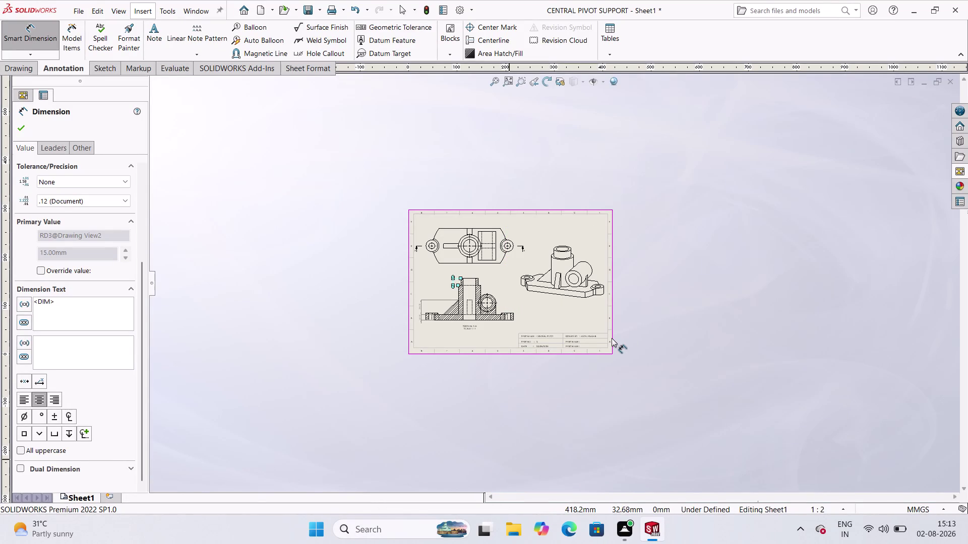
Accept the 15.00 mm dimension on section view A-A.
scroll(down, 3)
scroll(down, 3)
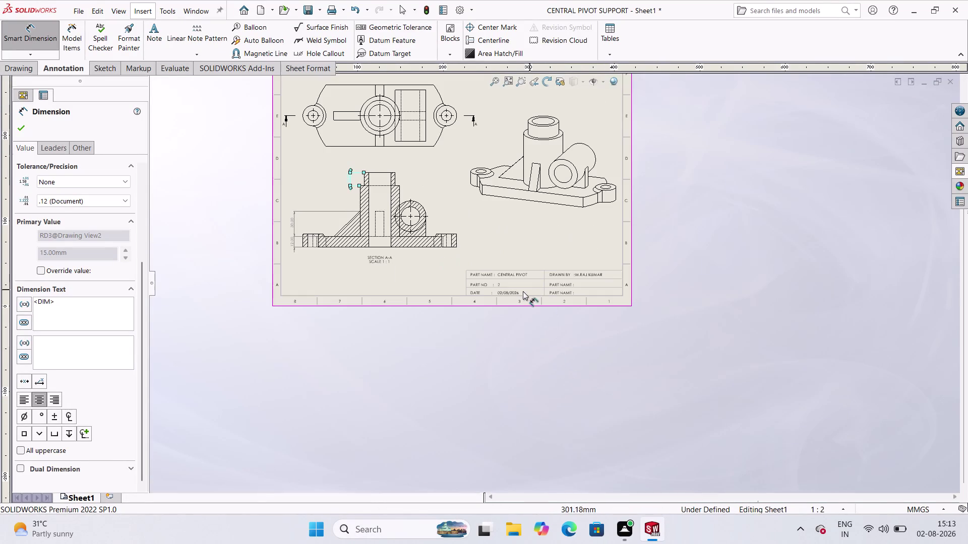
scroll(up, 3)
scroll(down, 3)
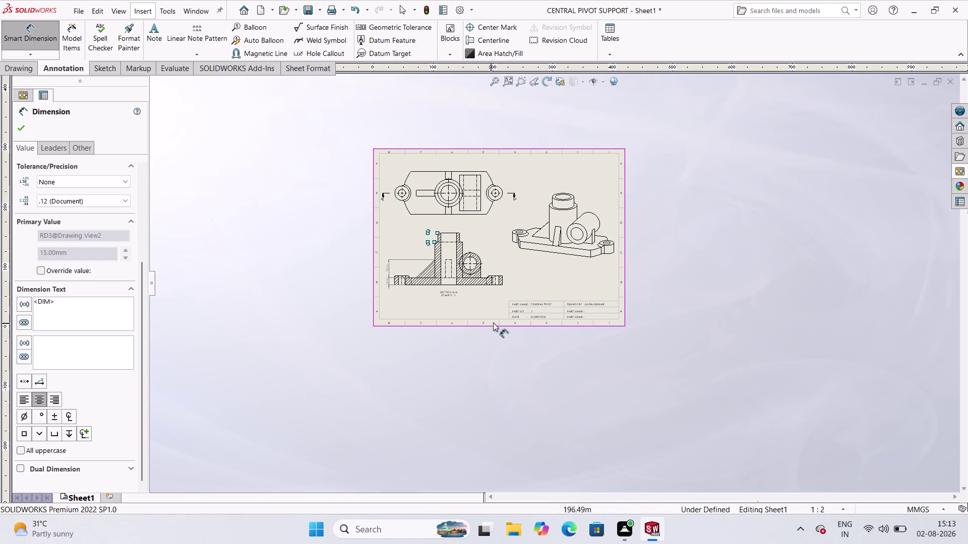
scroll(down, 3)
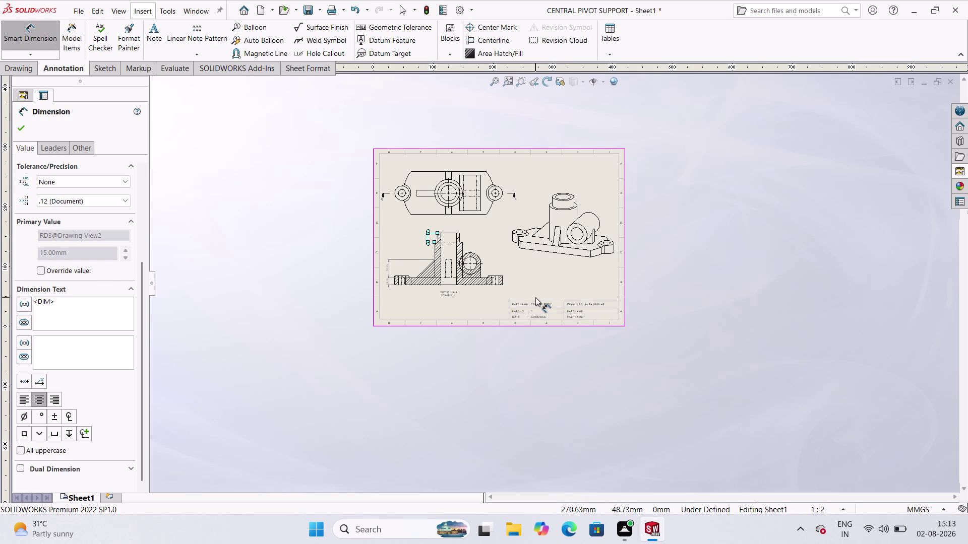
scroll(down, 3)
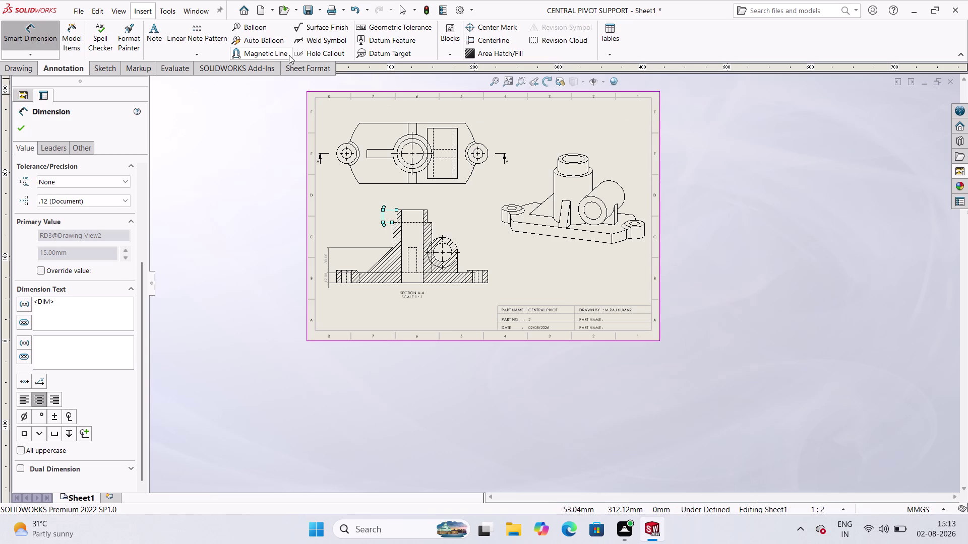
click(26, 130)
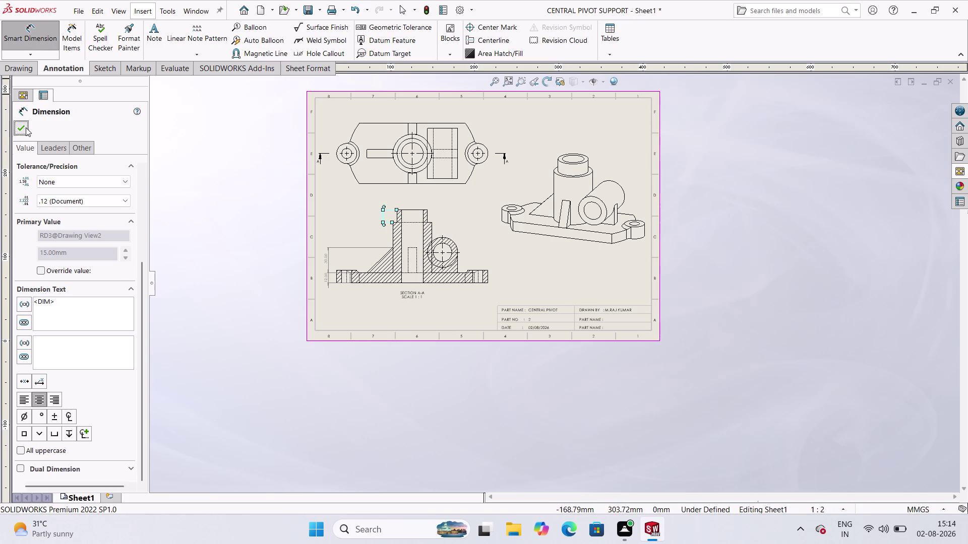
click(315, 69)
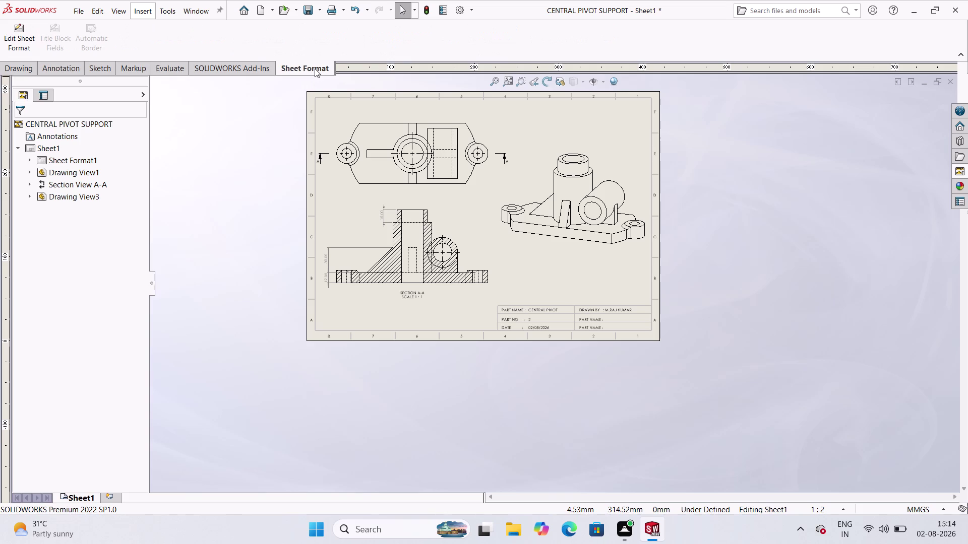
click(23, 39)
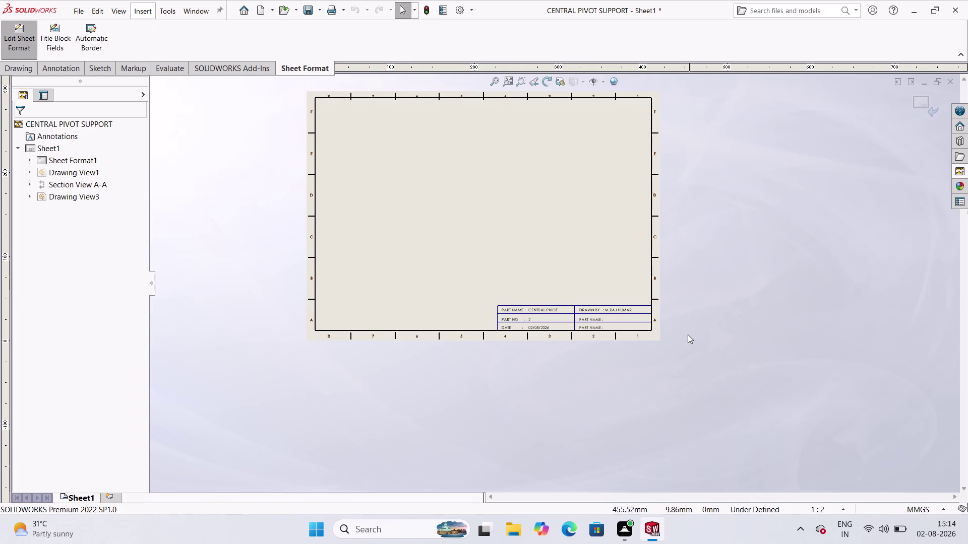
scroll(up, 3)
scroll(down, 3)
scroll(down, 3)
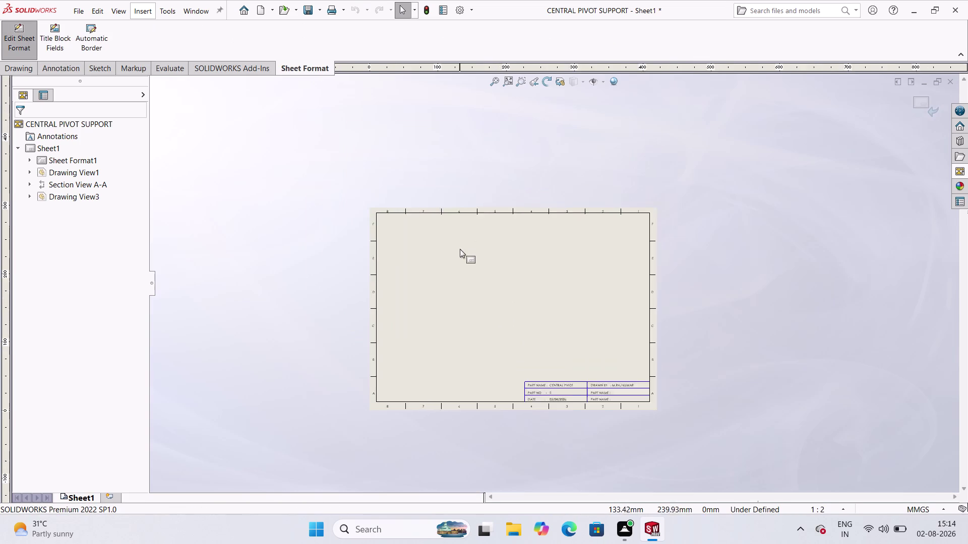
scroll(down, 3)
scroll(down, 3)
scroll(down, 3)
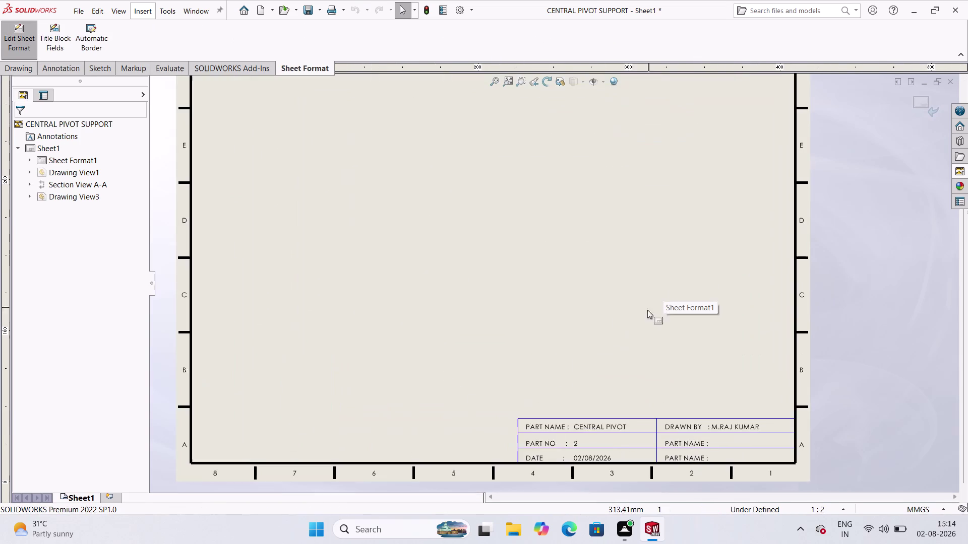
scroll(up, 3)
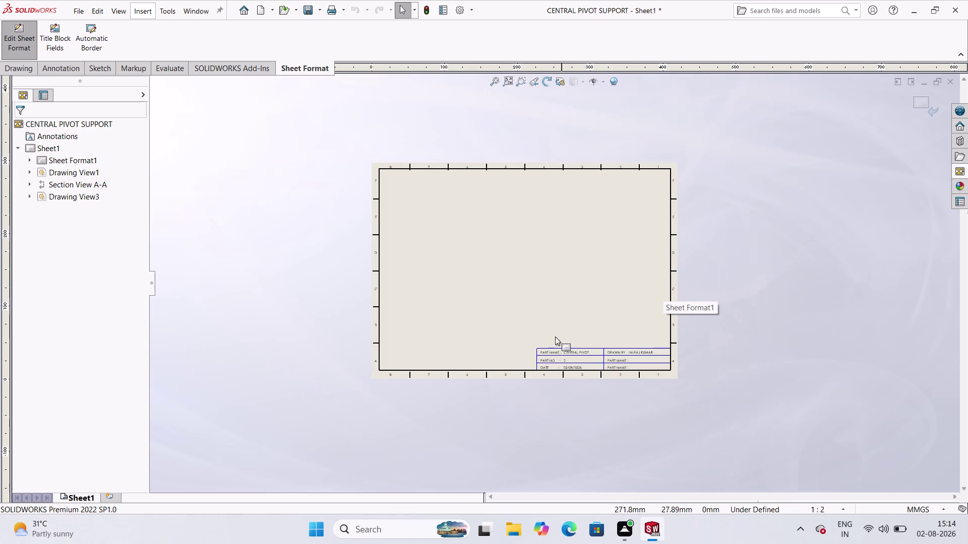
click(13, 43)
click(337, 268)
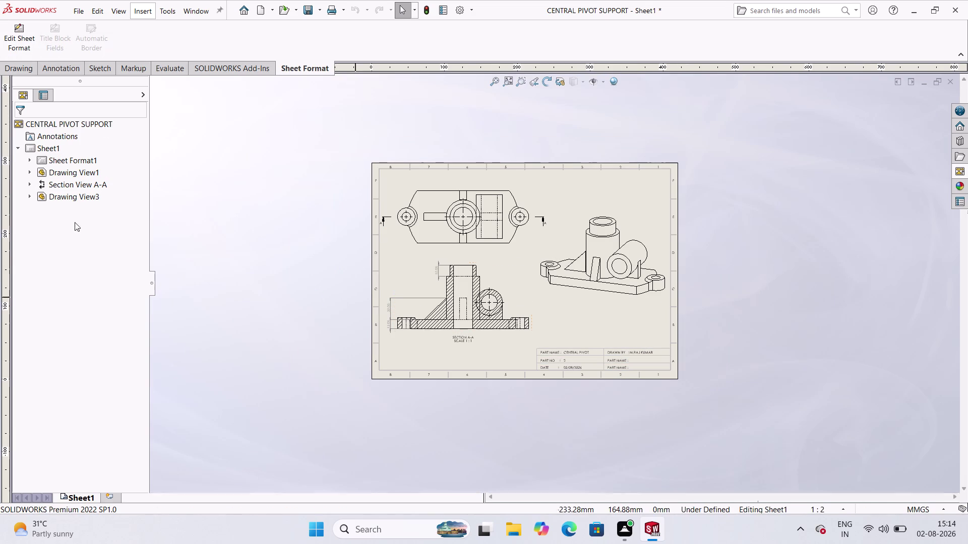
click(63, 77)
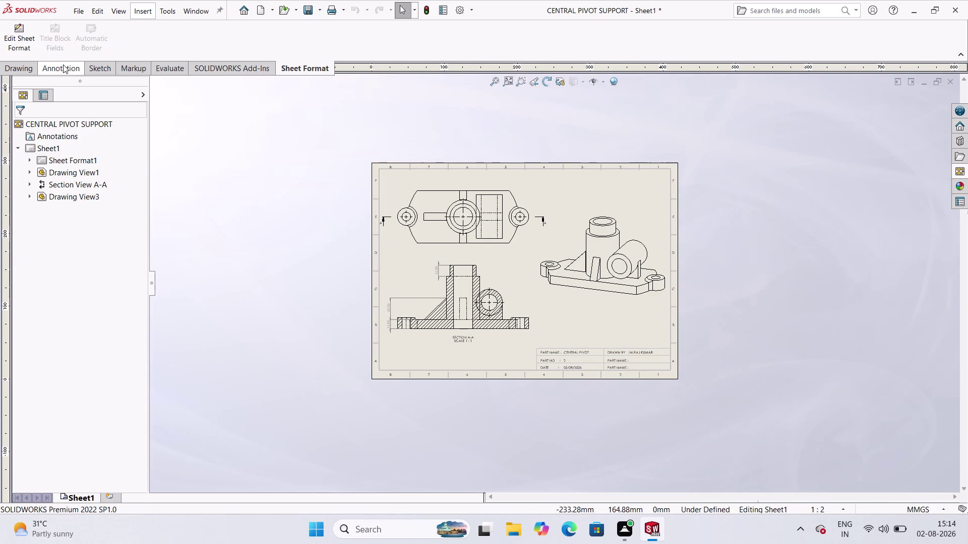
click(63, 63)
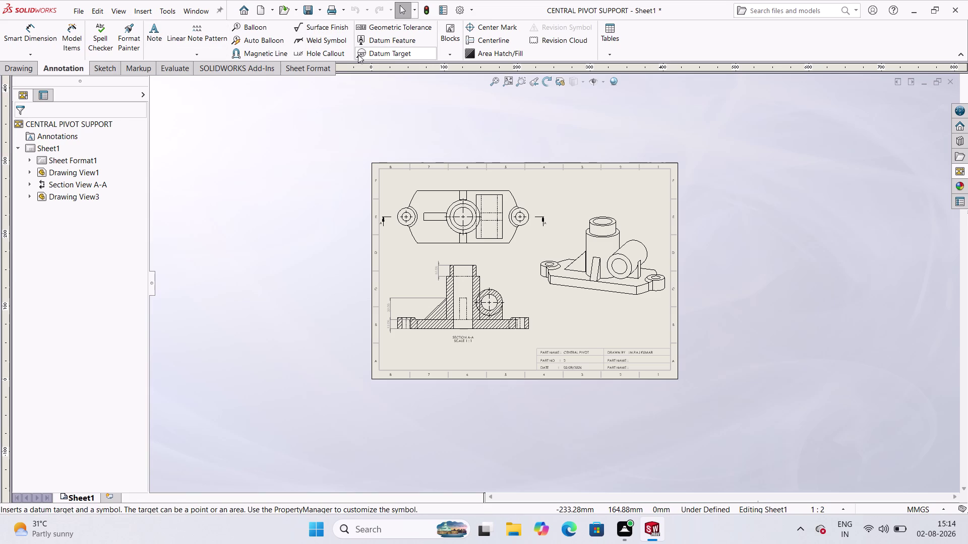
Start a Bill of Materials table from the Annotation tools, then cancel it.
click(447, 56)
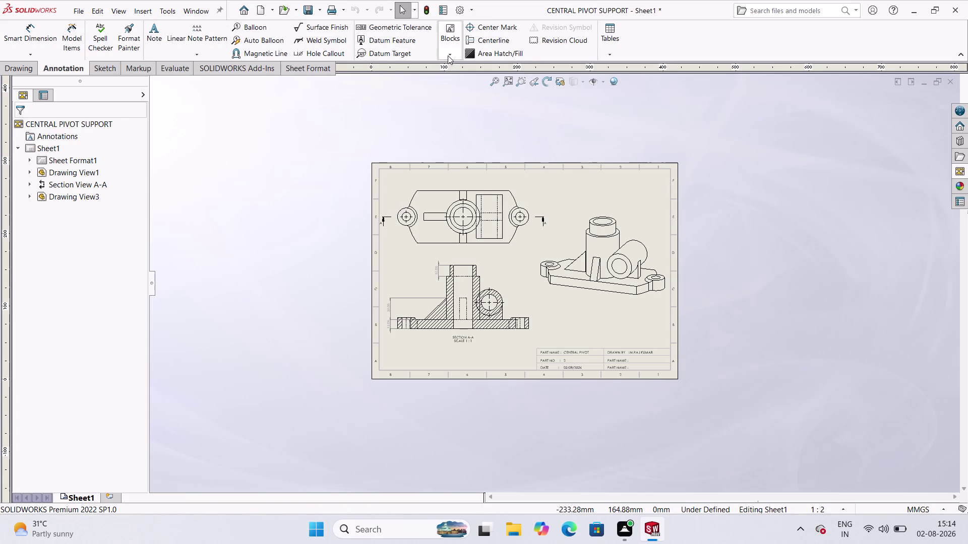
click(482, 113)
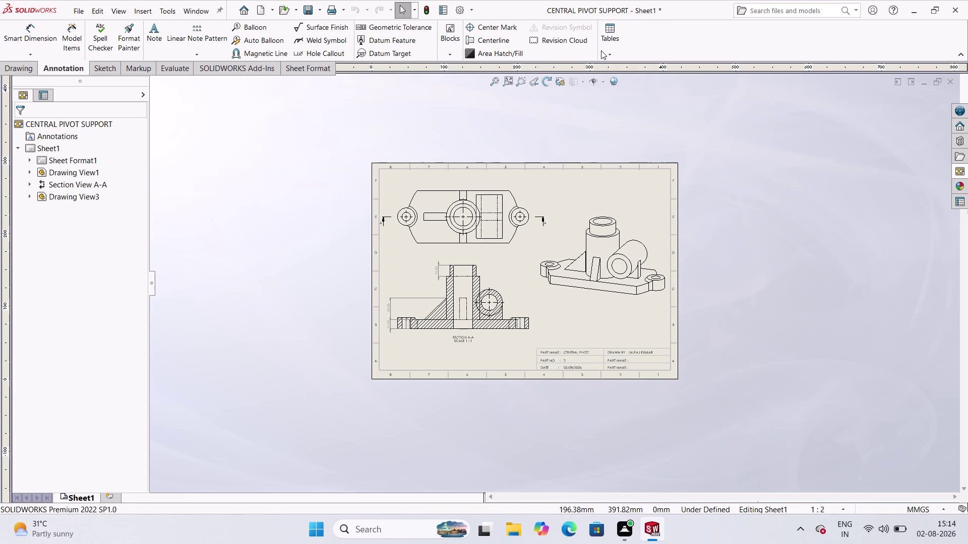
click(601, 50)
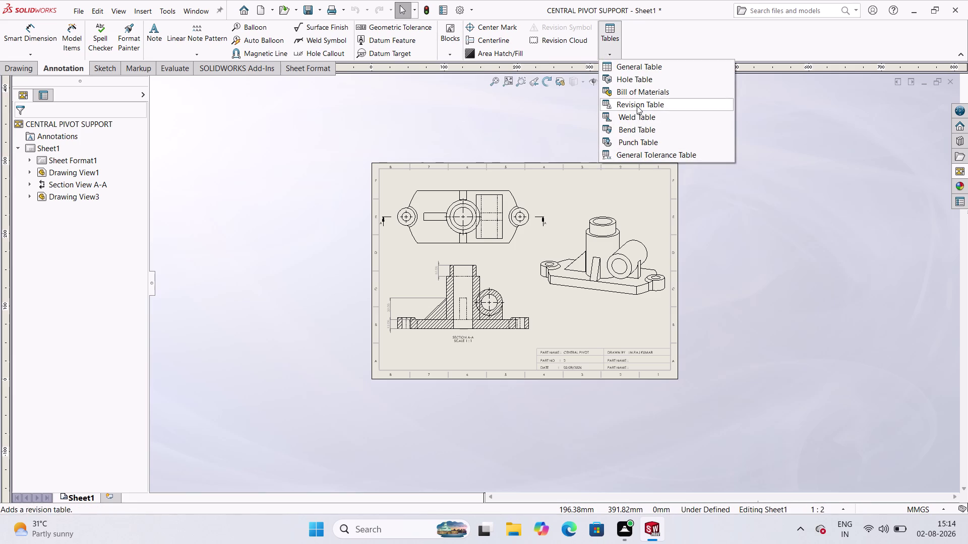
click(625, 90)
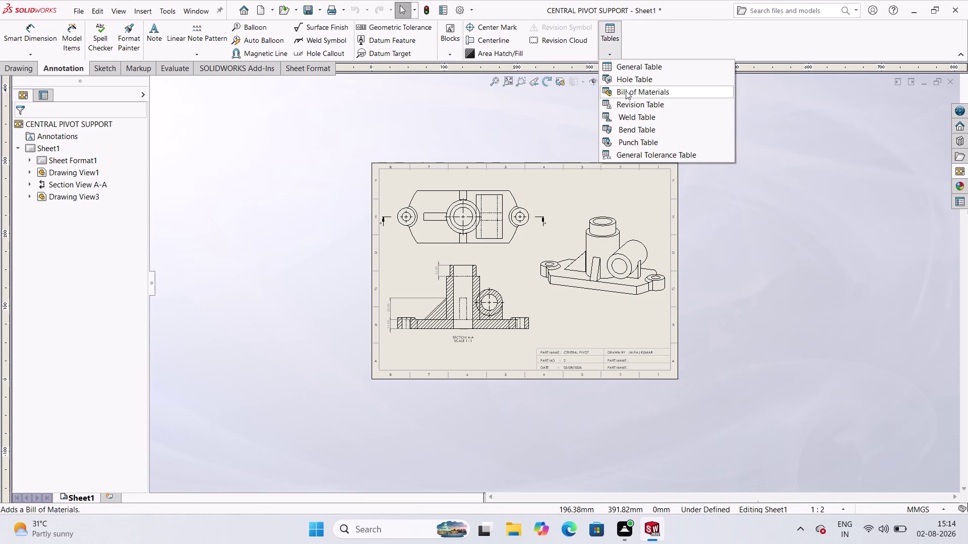
click(583, 185)
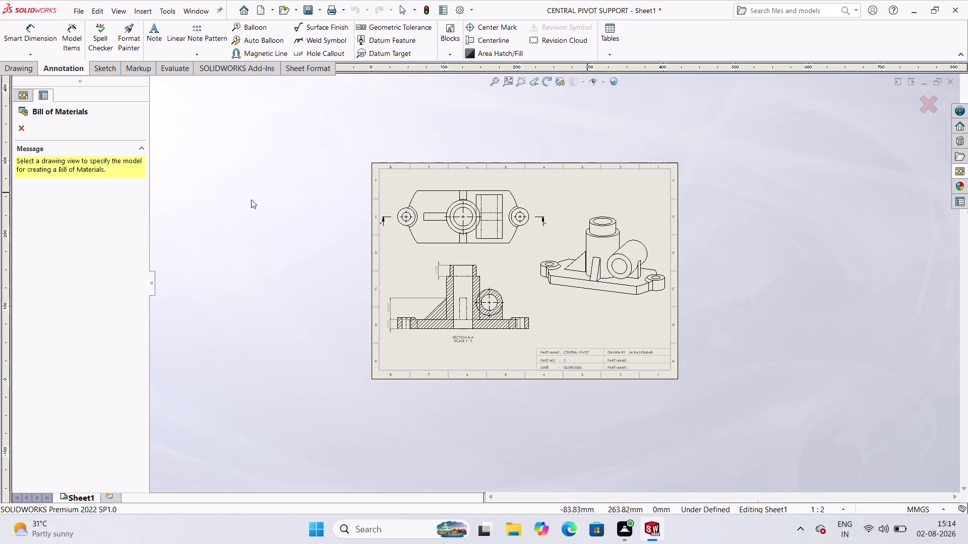
click(27, 126)
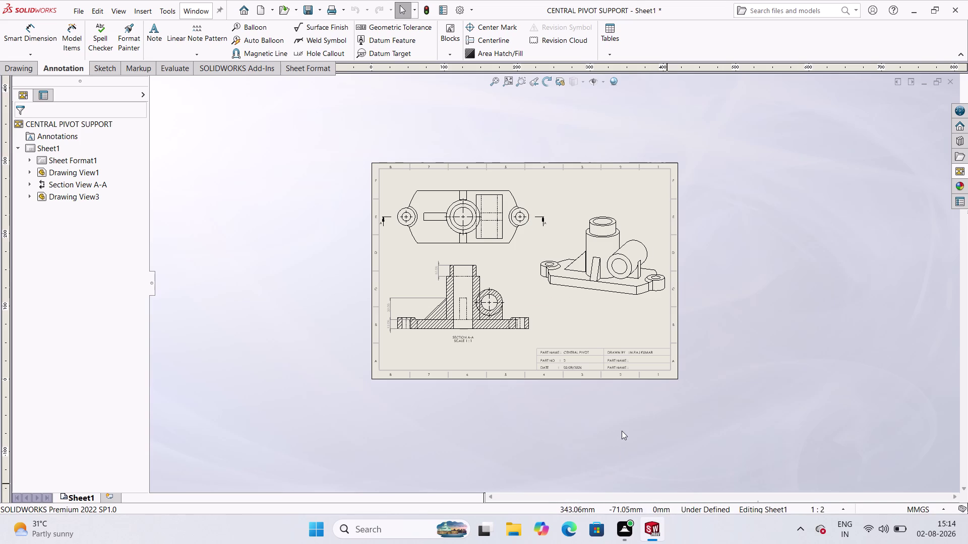
Zoom in on section A-A and restart Smart Dimension.
scroll(down, 3)
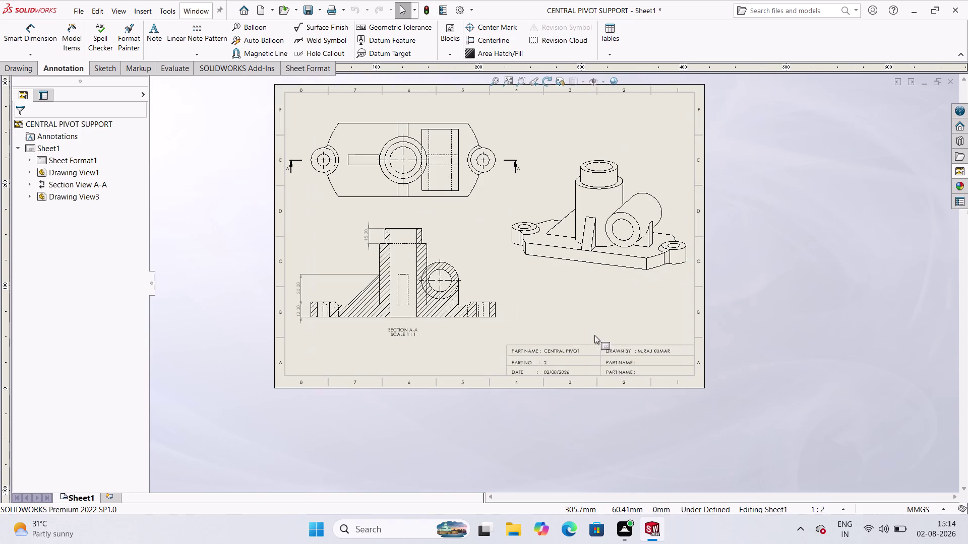
scroll(up, 3)
scroll(down, 3)
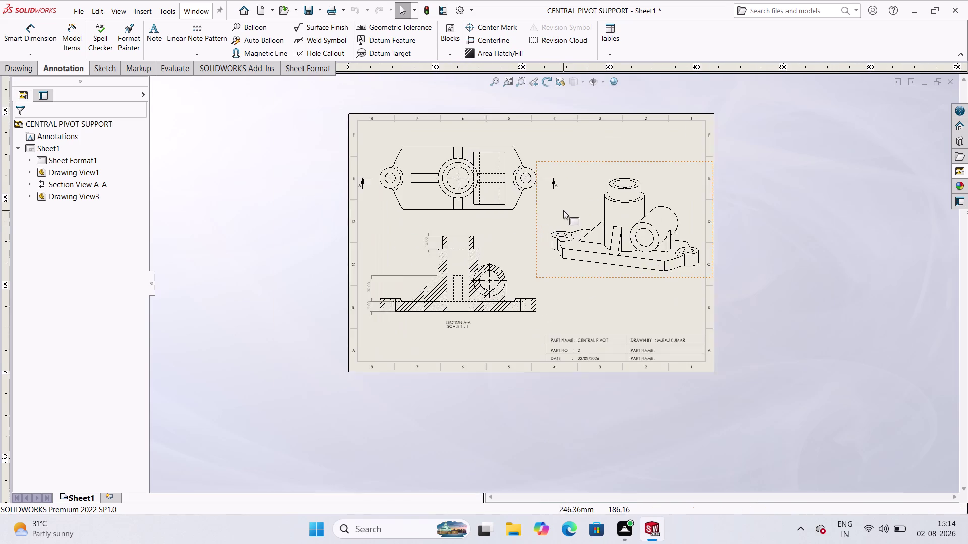
scroll(up, 3)
scroll(down, 3)
scroll(down, 3)
scroll(up, 3)
scroll(down, 3)
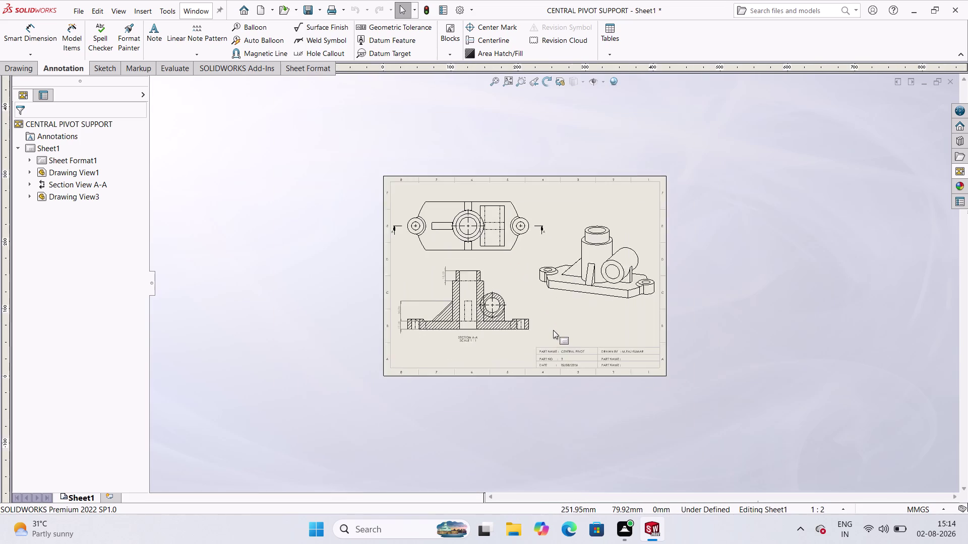
scroll(down, 3)
scroll(up, 3)
scroll(down, 3)
scroll(down, 3)
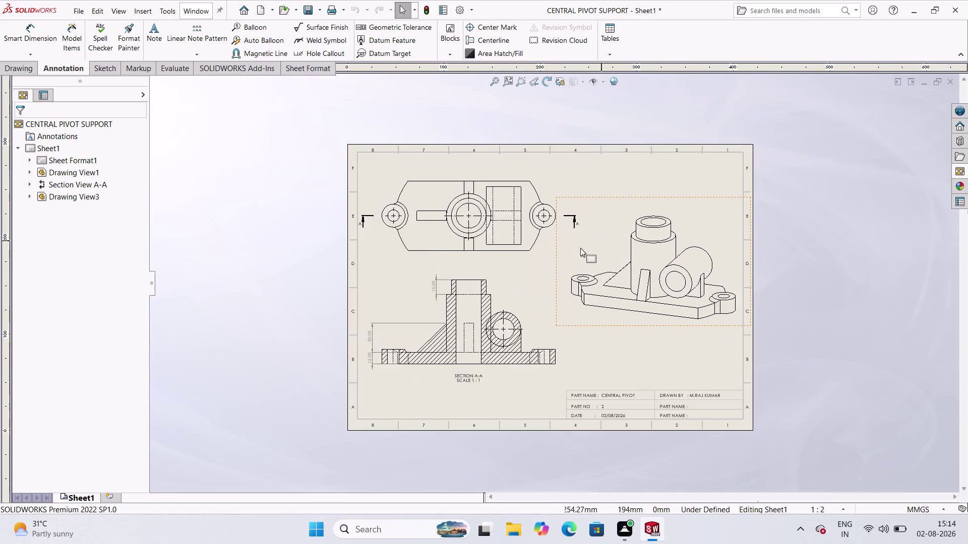
click(44, 40)
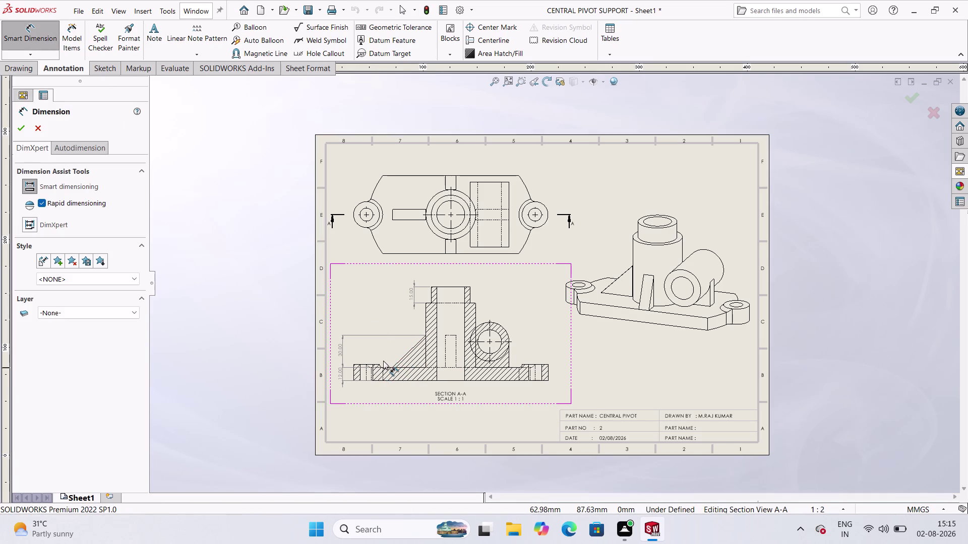
Dimension the small fillet at the section A-A base as R3.00.
scroll(down, 3)
scroll(down, 3)
scroll(down, 3)
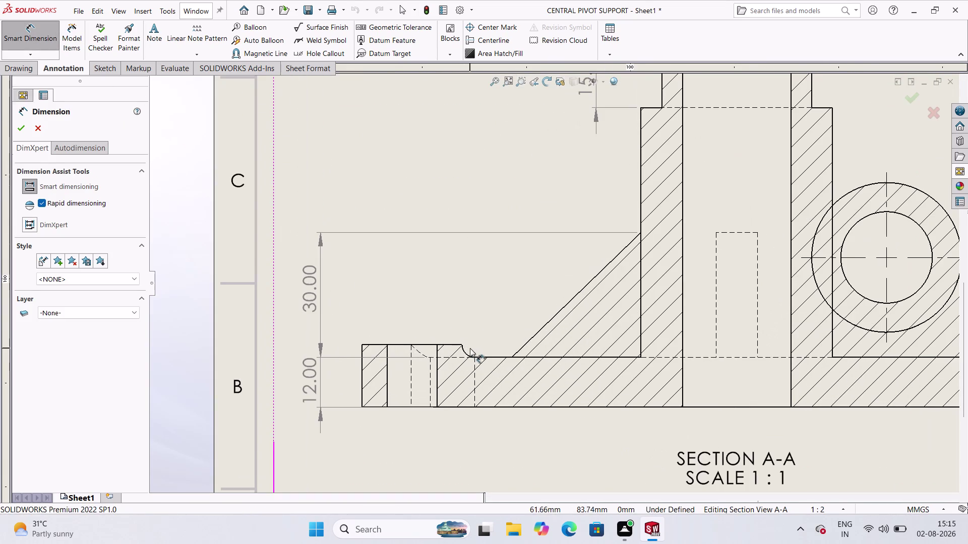
click(464, 351)
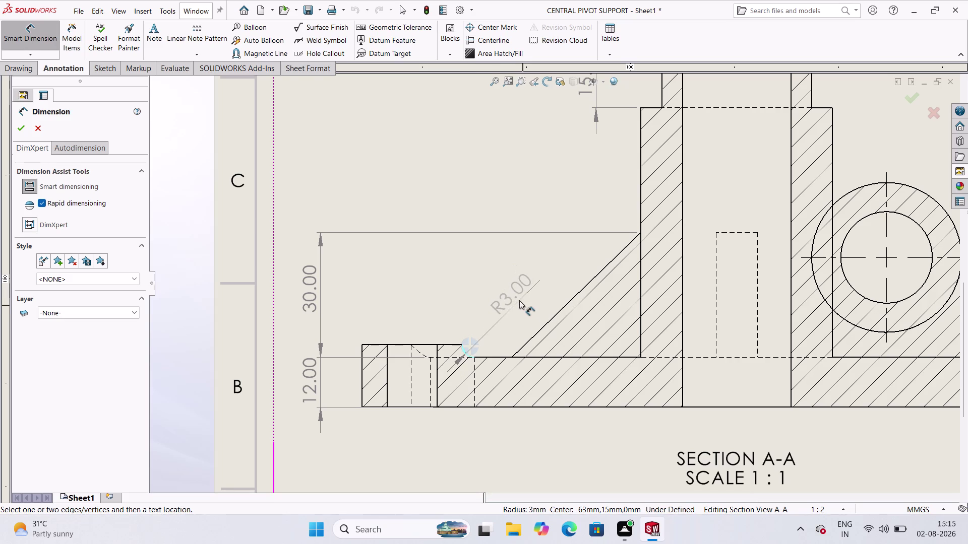
click(519, 301)
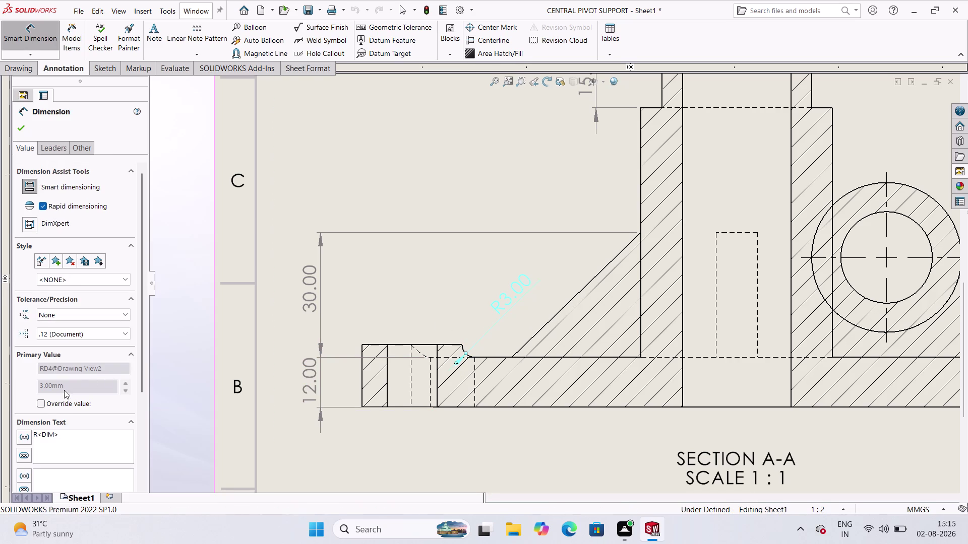
scroll(down, 3)
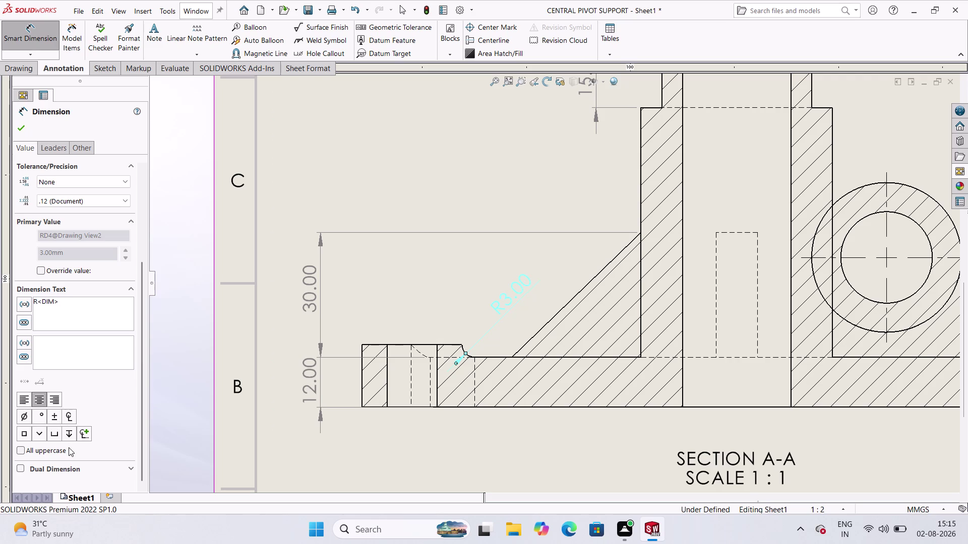
click(68, 434)
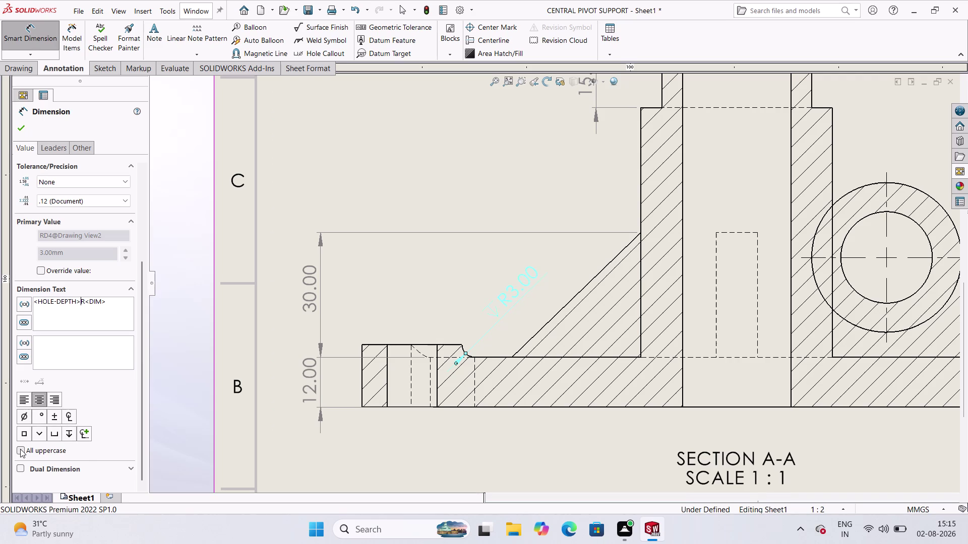
Expand and collapse the R3.00 dimension's dual dimension options.
scroll(down, 3)
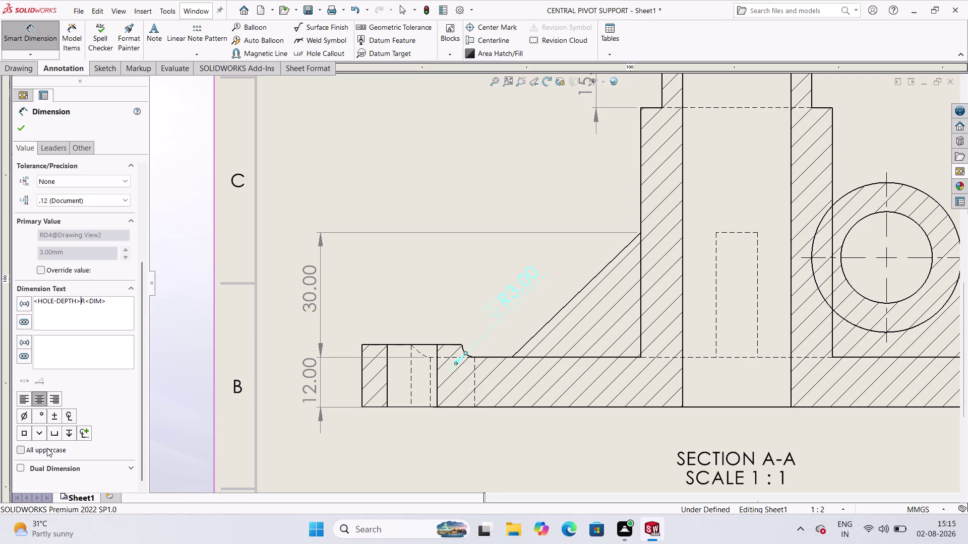
scroll(down, 3)
scroll(down, 3)
click(129, 464)
scroll(down, 3)
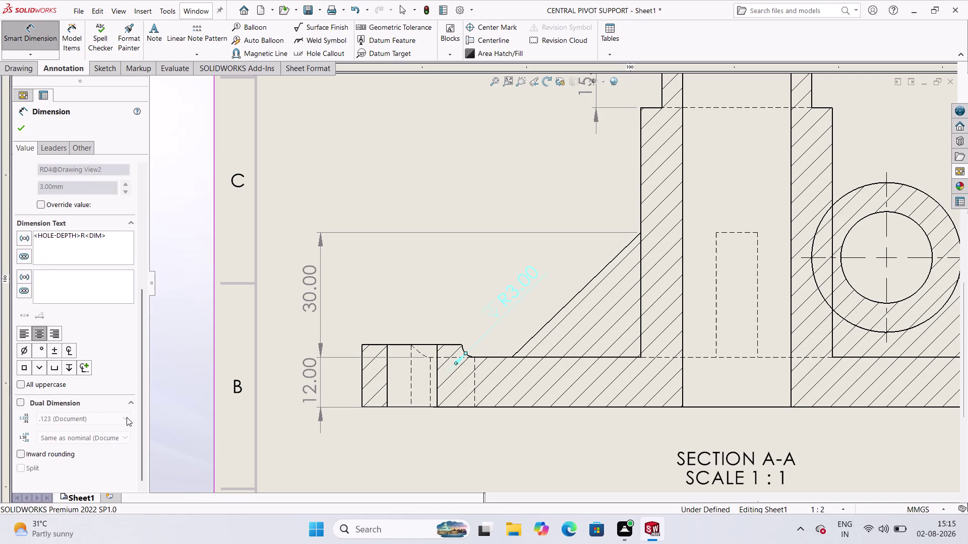
click(127, 407)
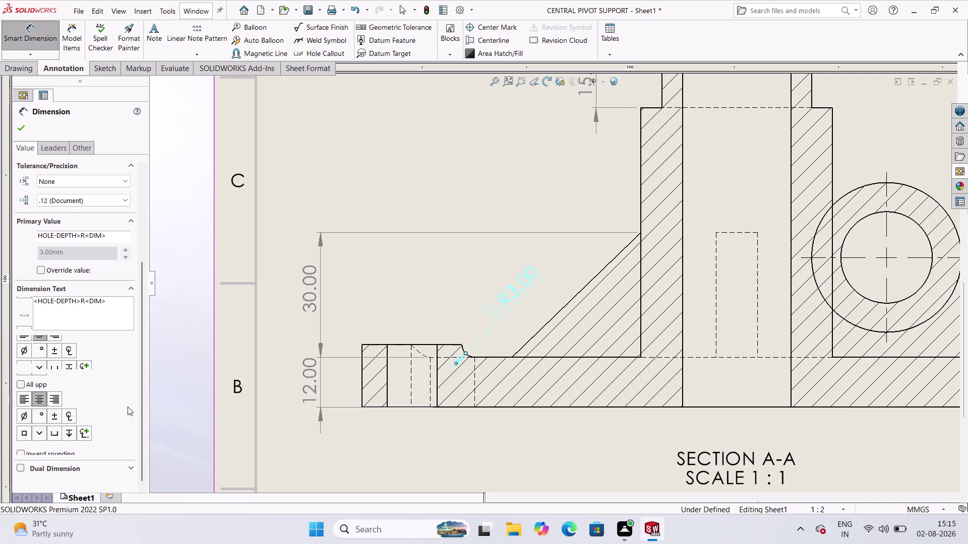
click(28, 382)
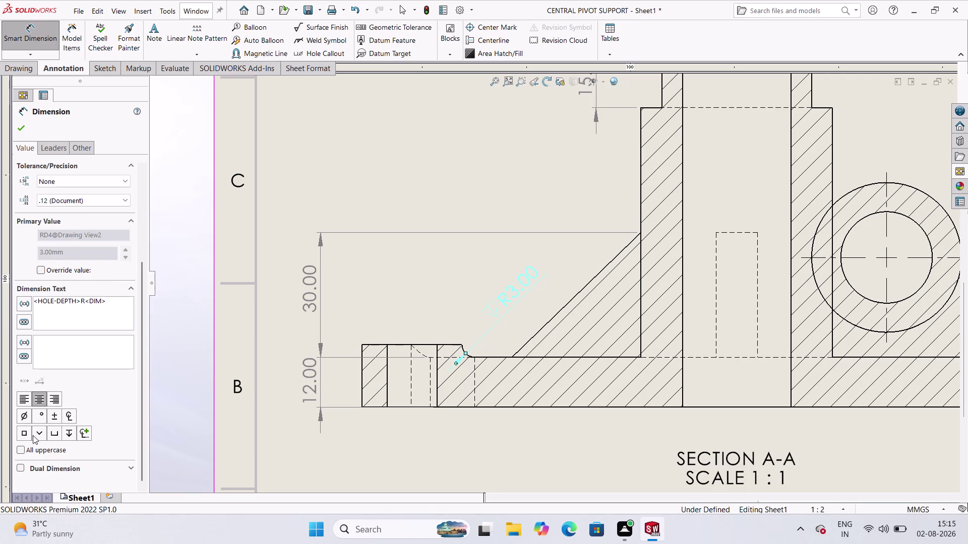
Try hole-depth, spotface and countersink symbols on R3.00, then undo them.
click(77, 433)
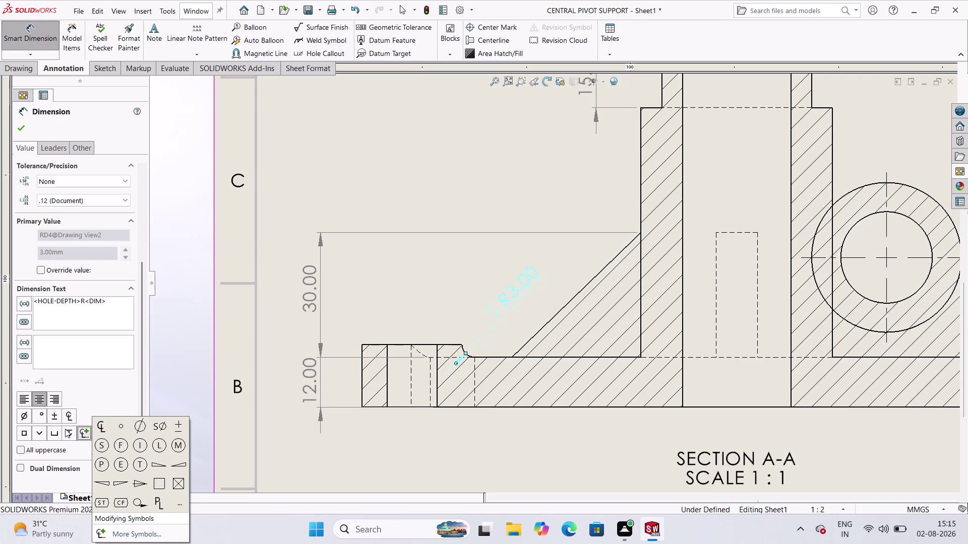
click(65, 429)
click(65, 429)
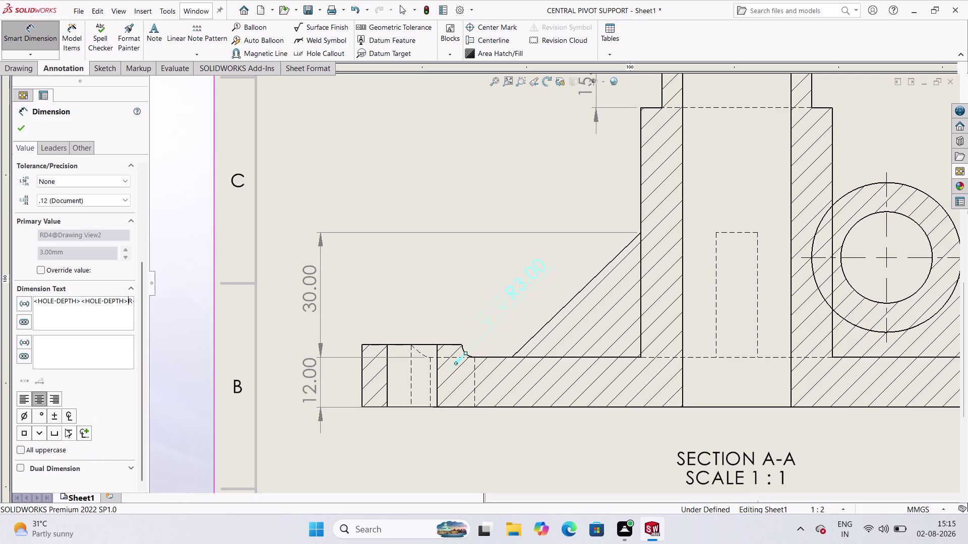
click(65, 429)
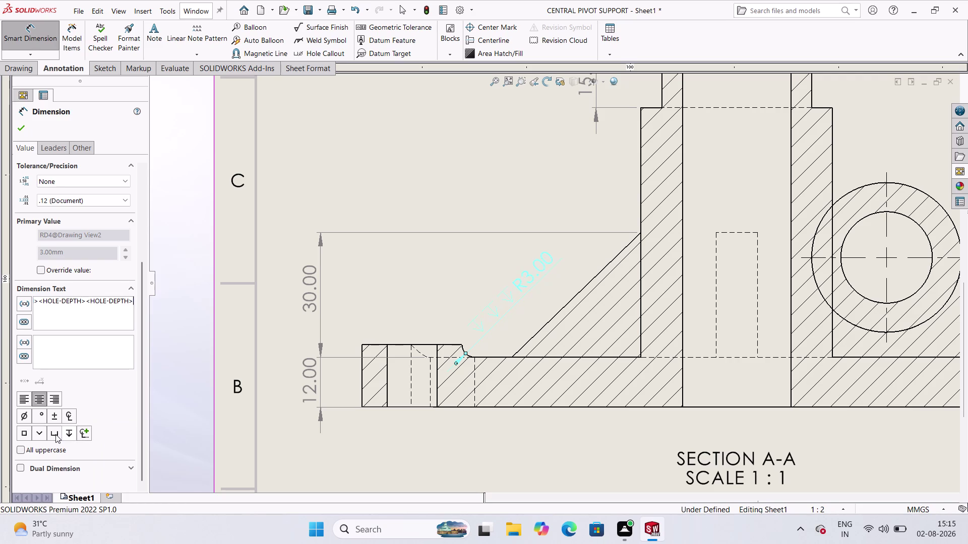
click(52, 433)
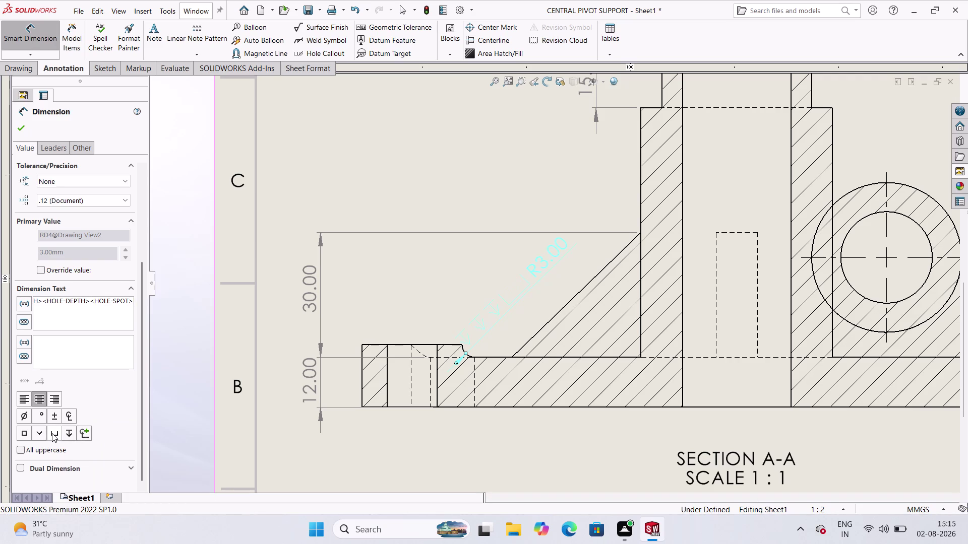
click(42, 434)
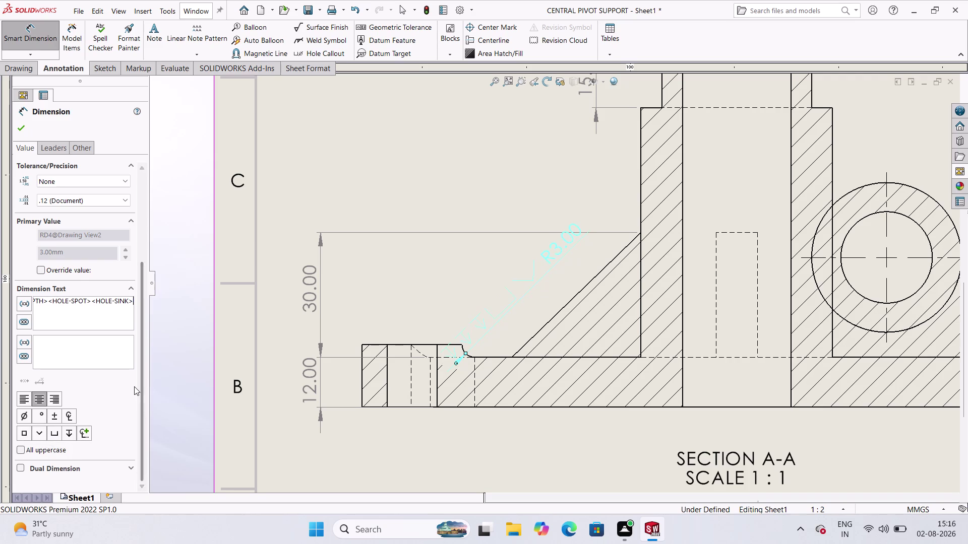
key(ctrl+z)
key(Escape)
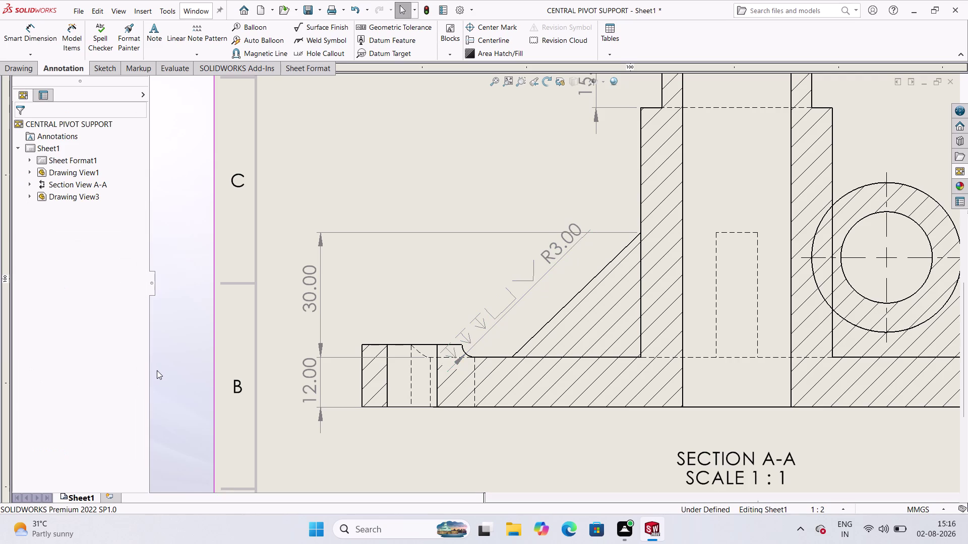
key(ctrl+z)
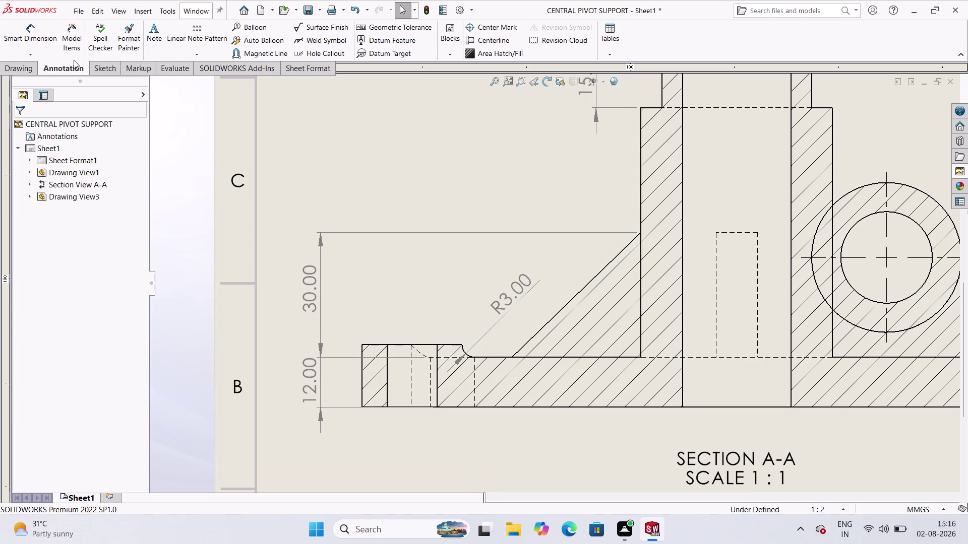
Dimension the boss hole as Ø22.00 and its outer circle as Ø36.00.
click(42, 43)
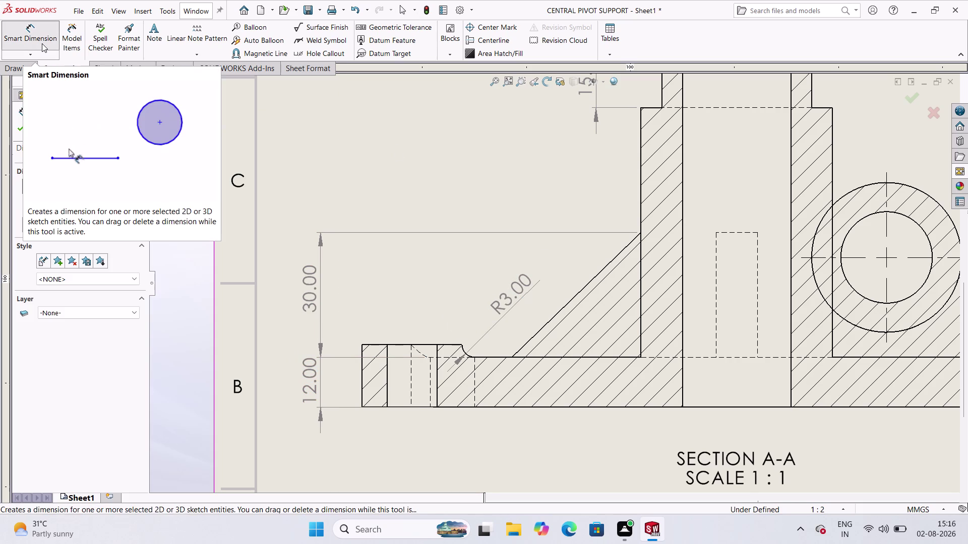
scroll(up, 3)
scroll(down, 3)
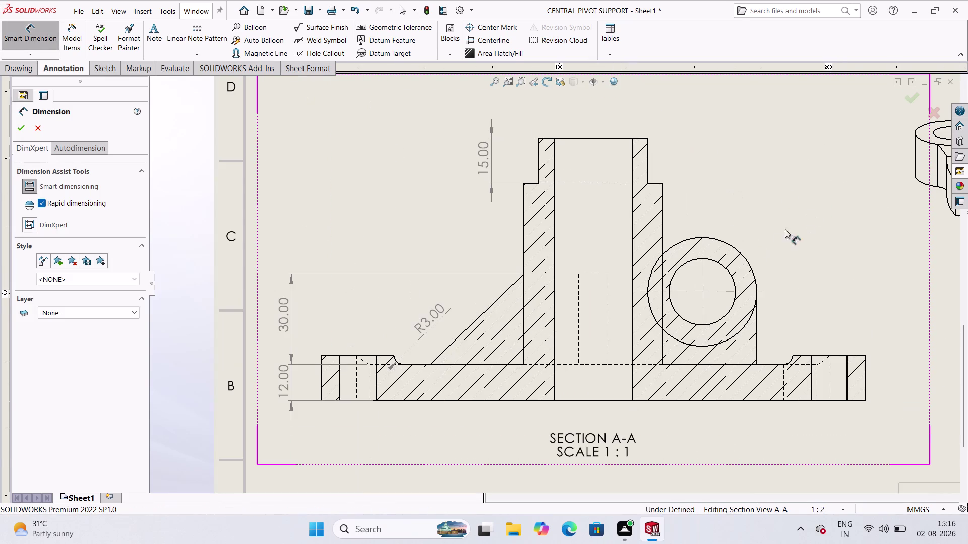
scroll(up, 3)
scroll(down, 3)
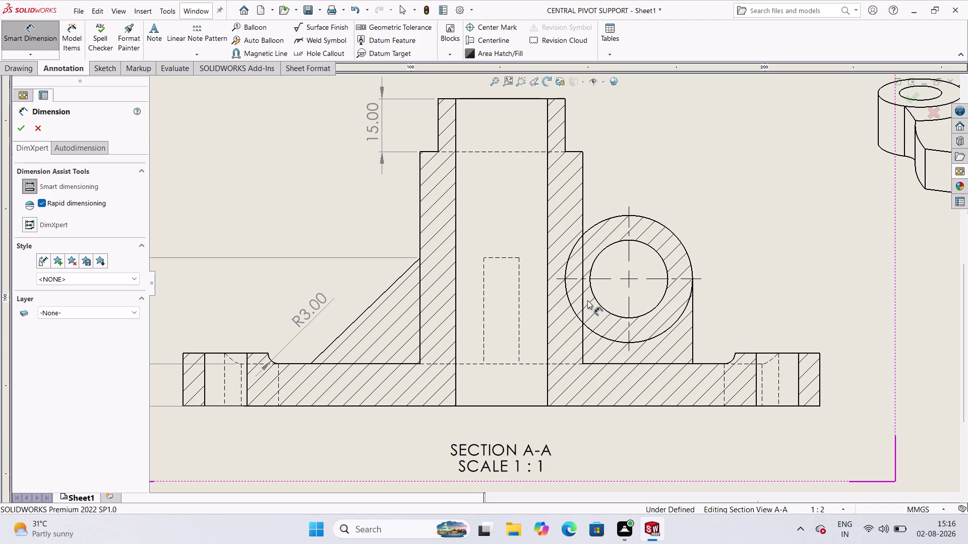
click(642, 242)
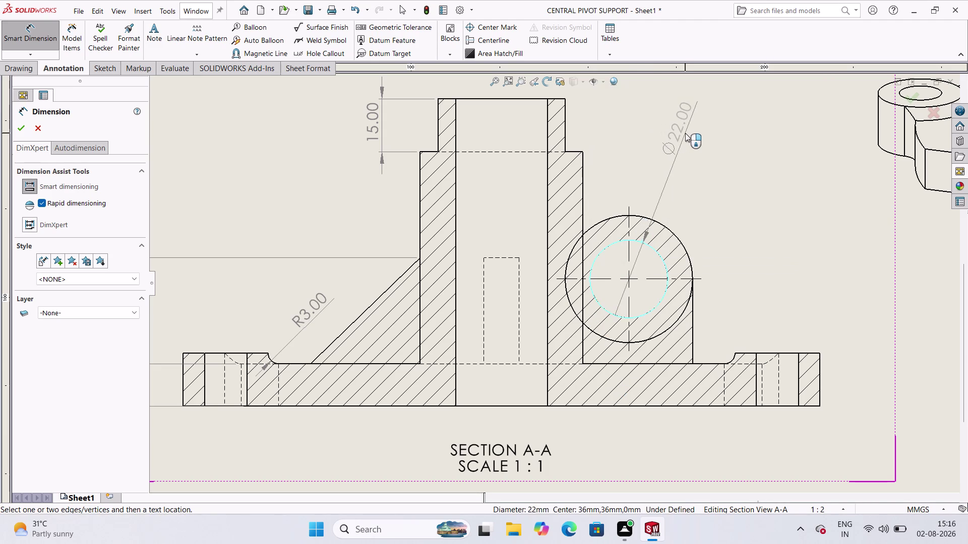
click(685, 133)
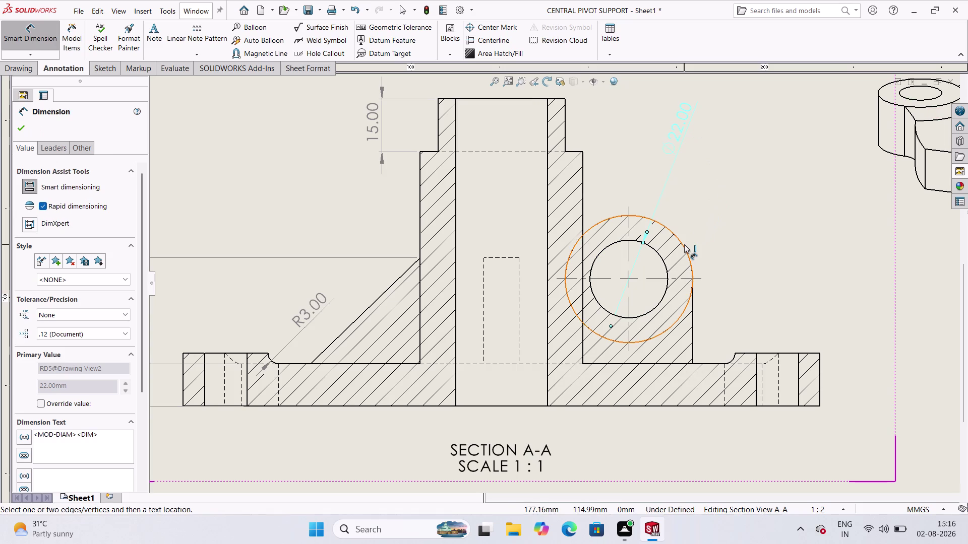
click(684, 245)
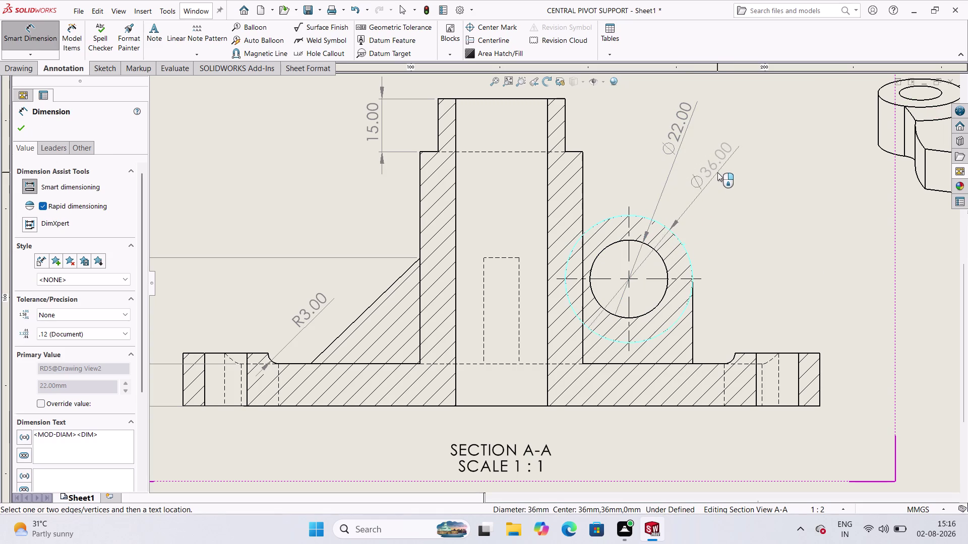
click(726, 162)
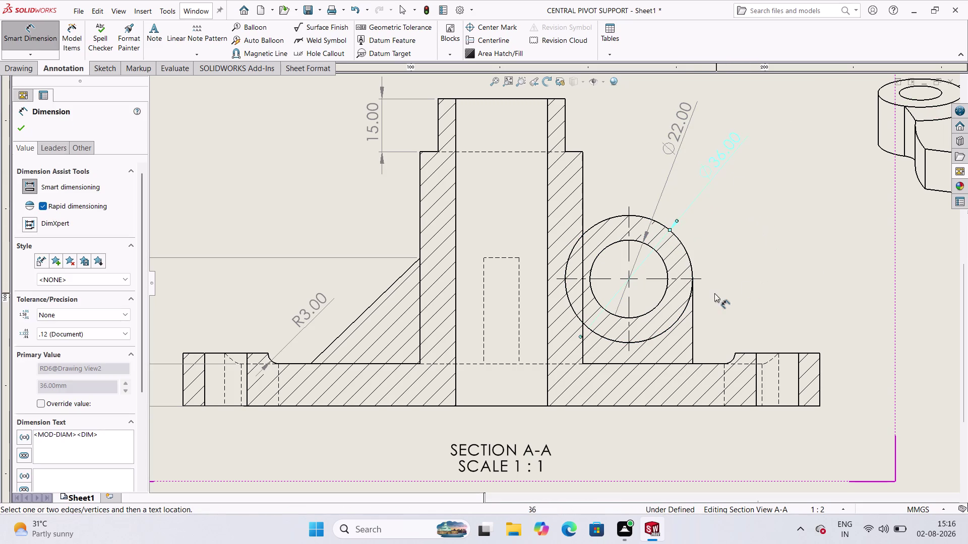
click(744, 251)
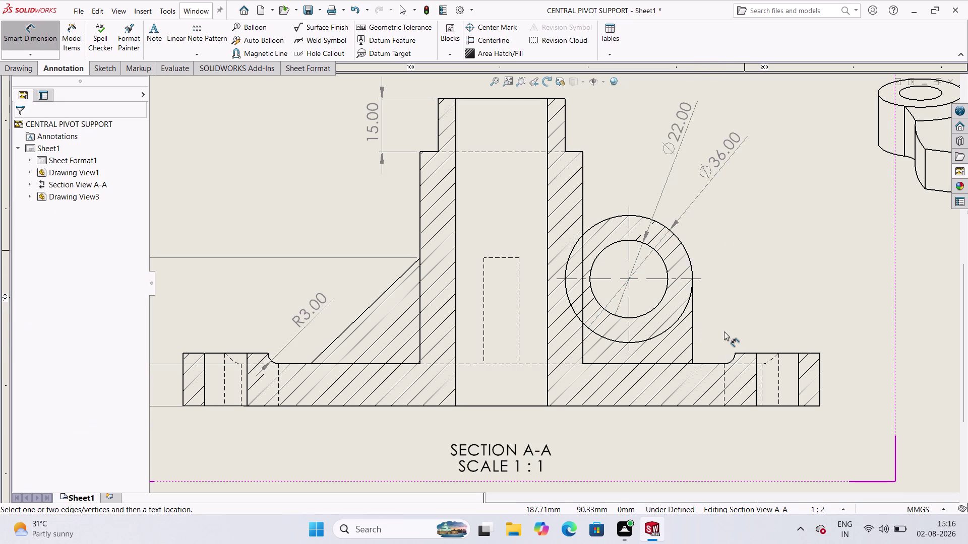
click(696, 278)
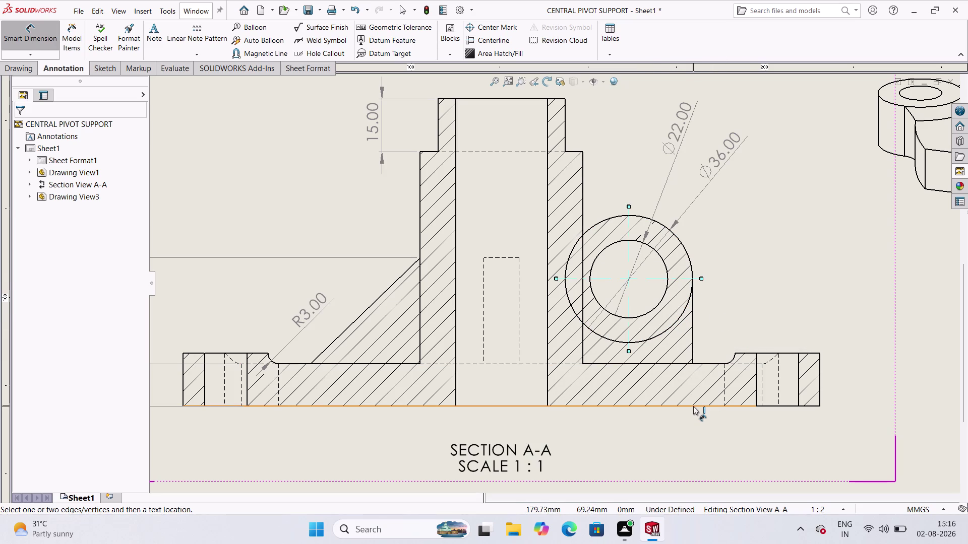
Place the 36.00 base-to-boss-centre height dimension to the right of section A-A.
click(693, 406)
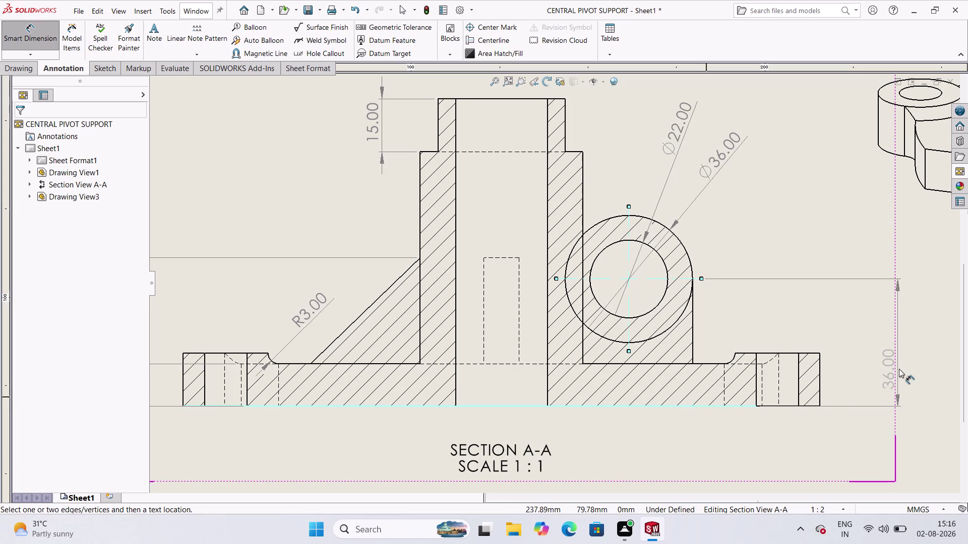
click(899, 369)
scroll(up, 3)
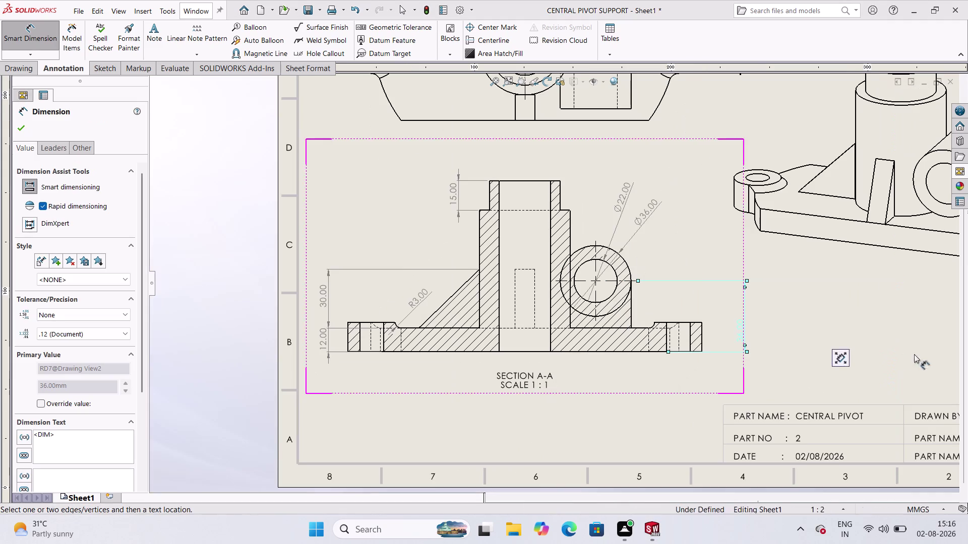
scroll(down, 3)
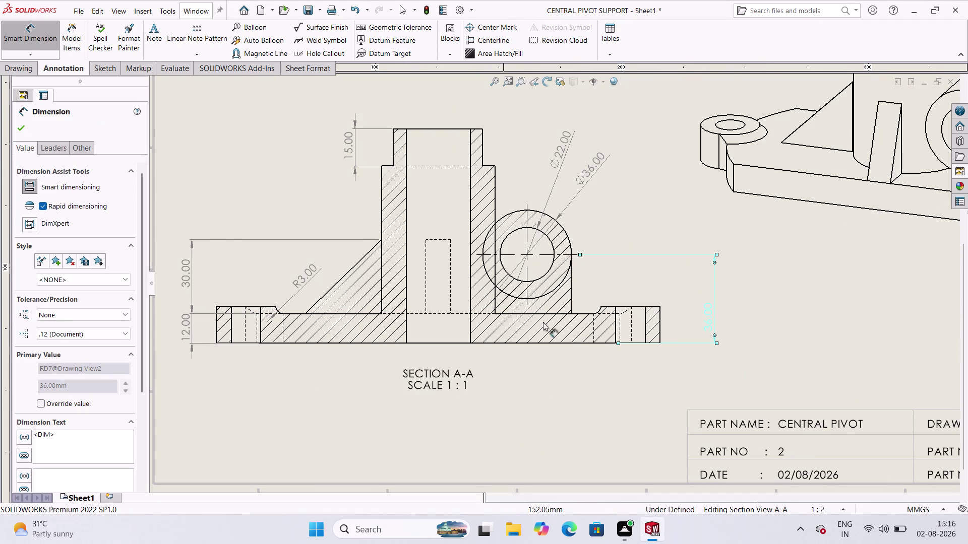
click(611, 401)
drag(709, 321, 704, 324)
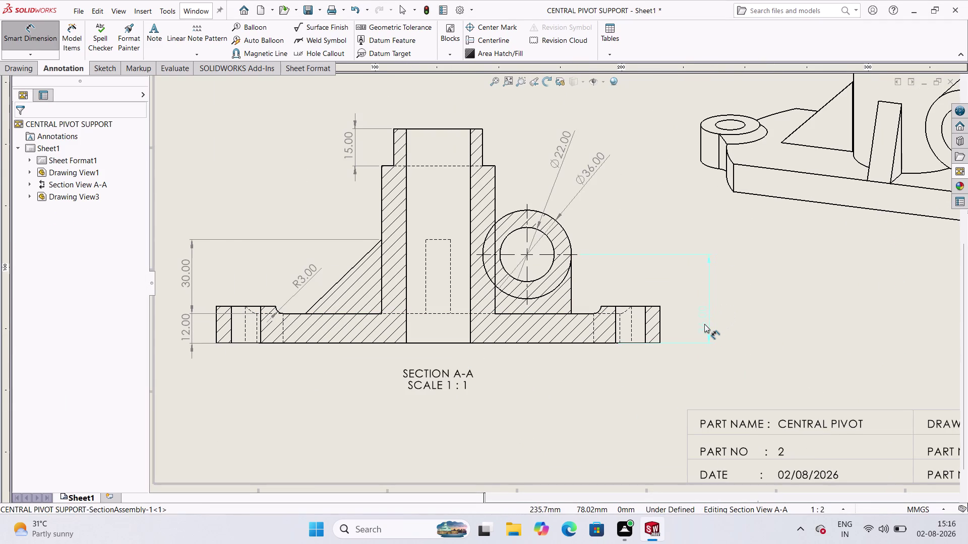
drag(705, 324, 702, 325)
click(578, 371)
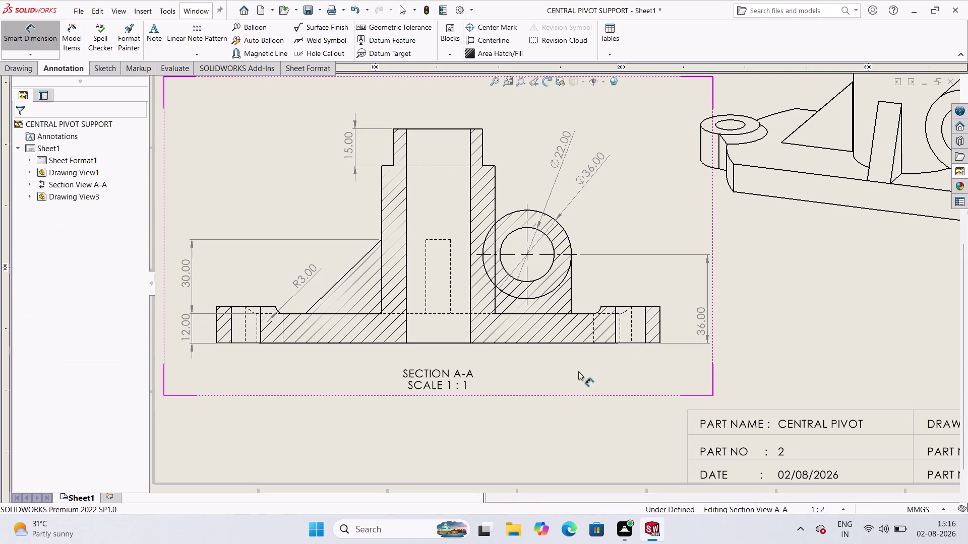
click(586, 314)
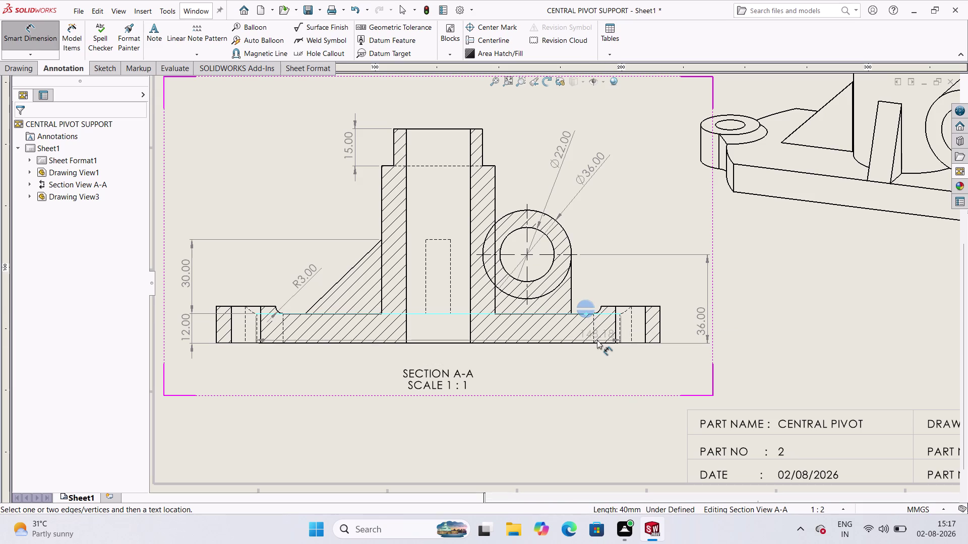
Dimension the base flange and the 15.00 right flange step height in section A-A.
click(589, 344)
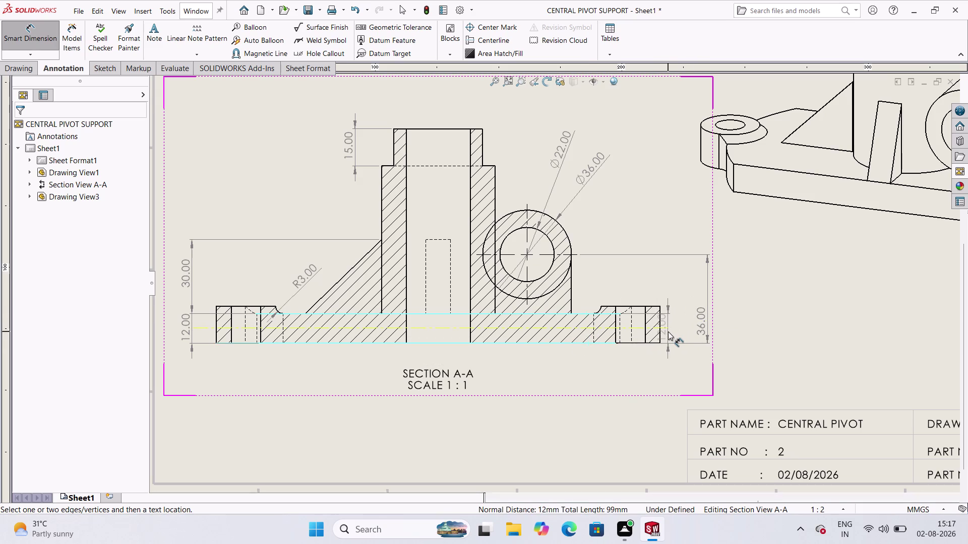
click(671, 332)
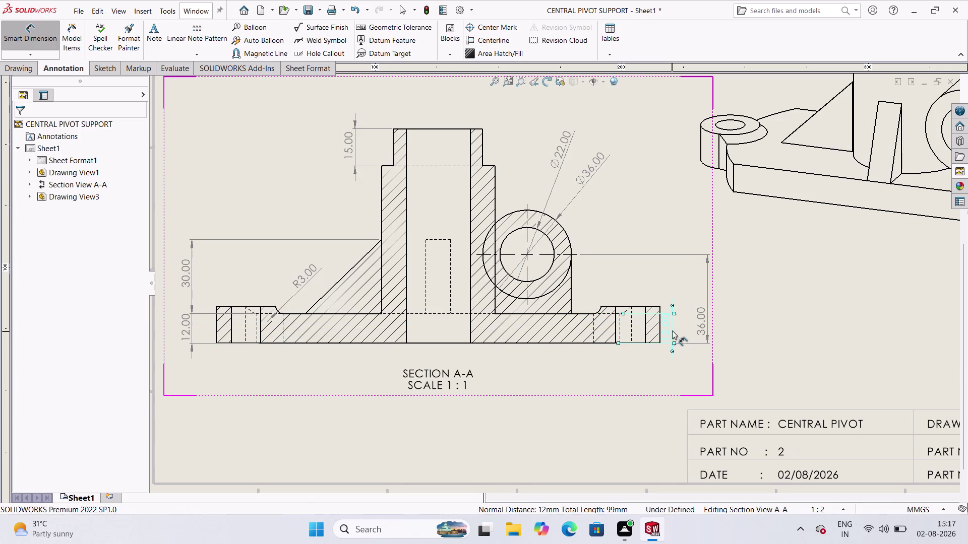
click(618, 307)
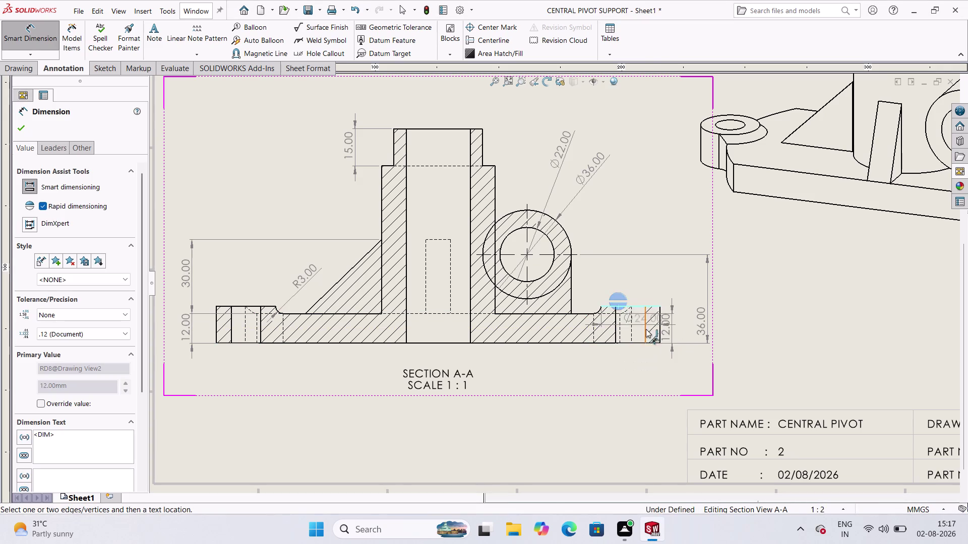
click(628, 344)
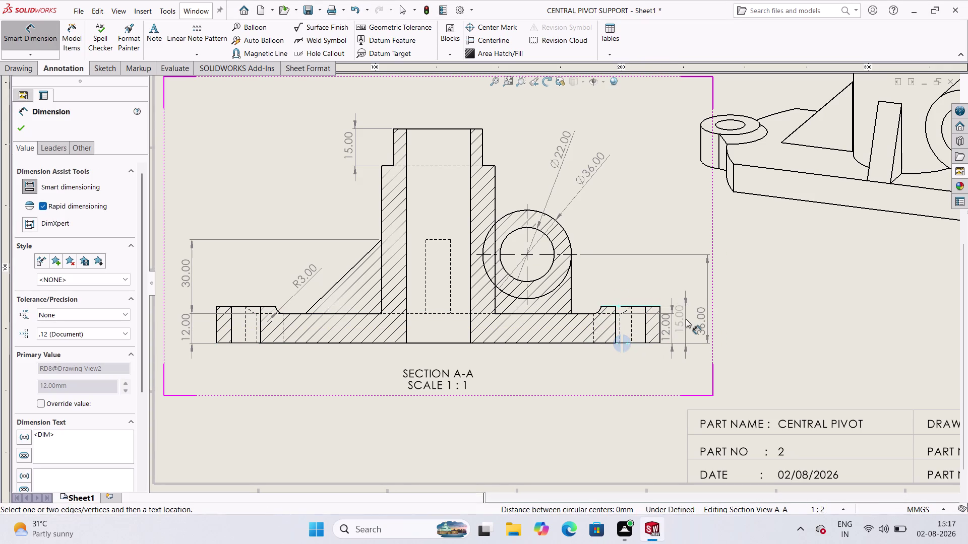
click(690, 319)
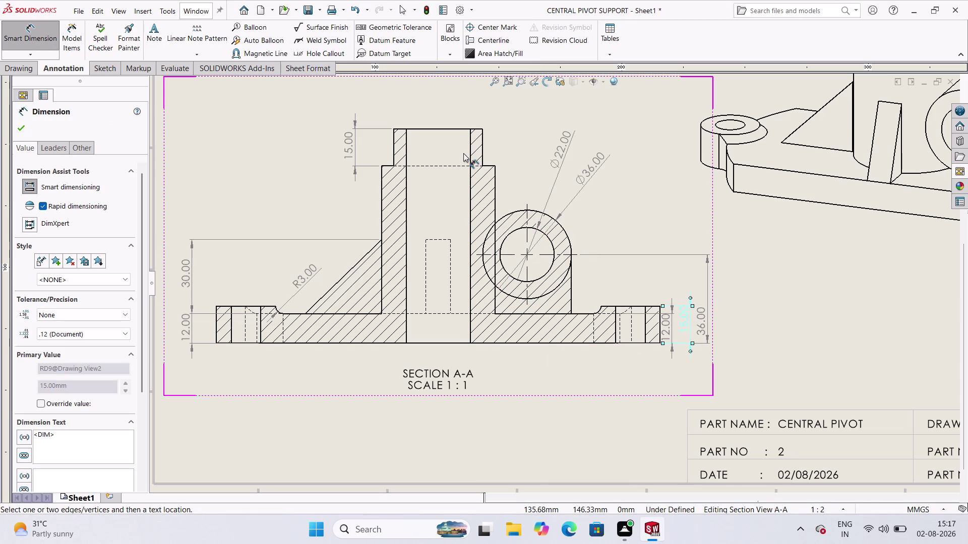
click(477, 129)
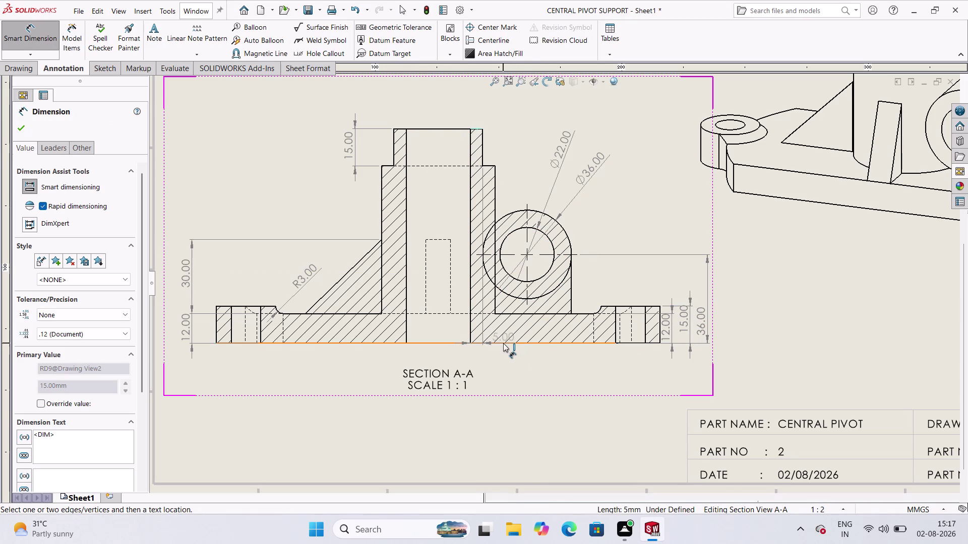
click(503, 344)
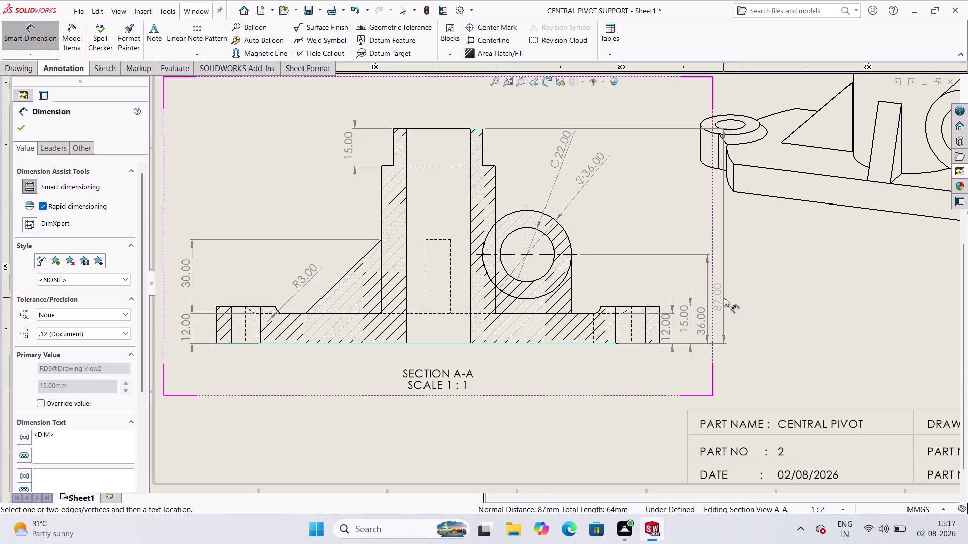
Place the overall height dimension and override its measured 87 to read 75.00.
click(725, 298)
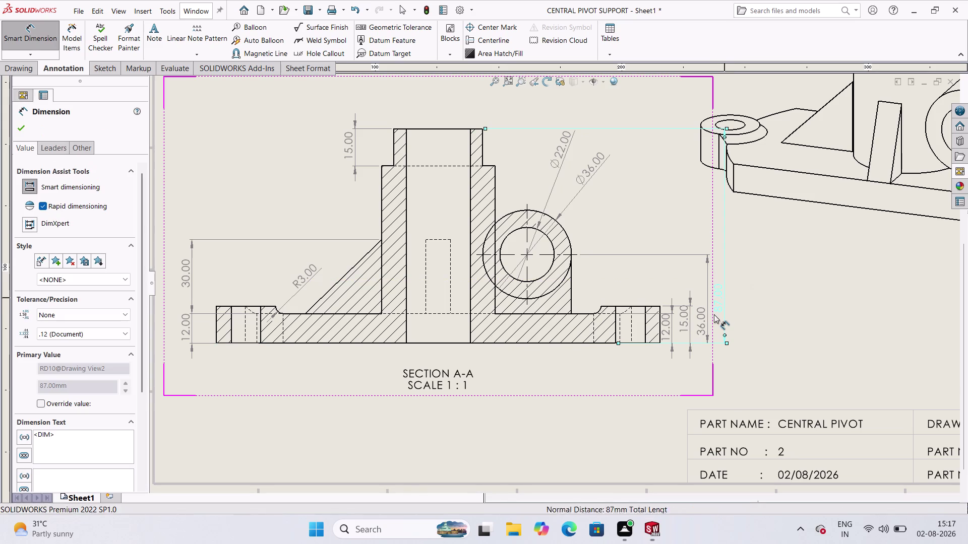
click(41, 408)
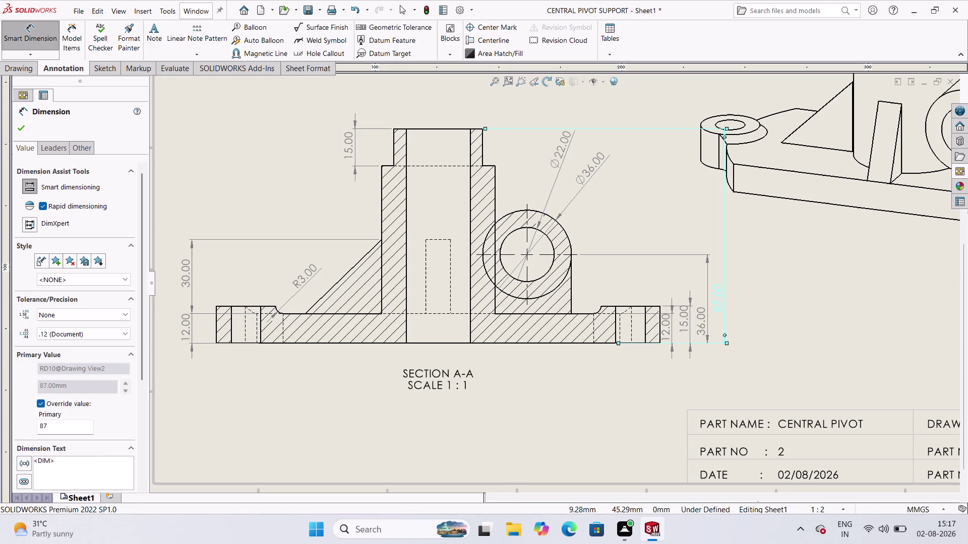
double_click(76, 423)
text(7)
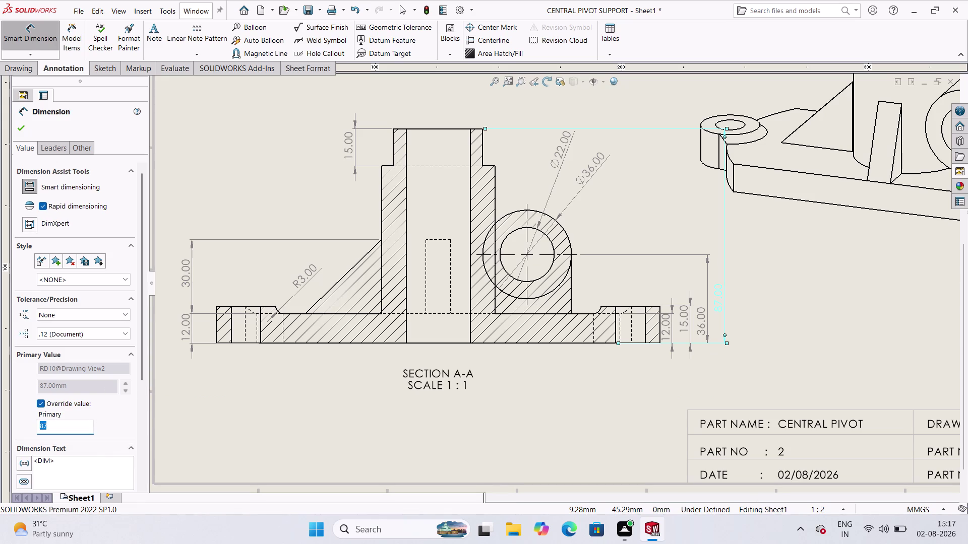
text(5)
key(Return)
click(23, 125)
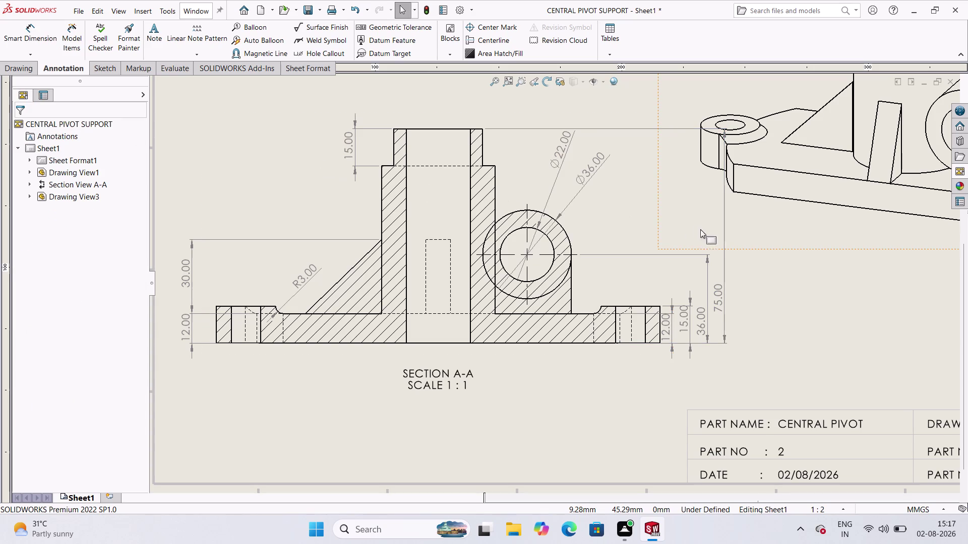
scroll(up, 3)
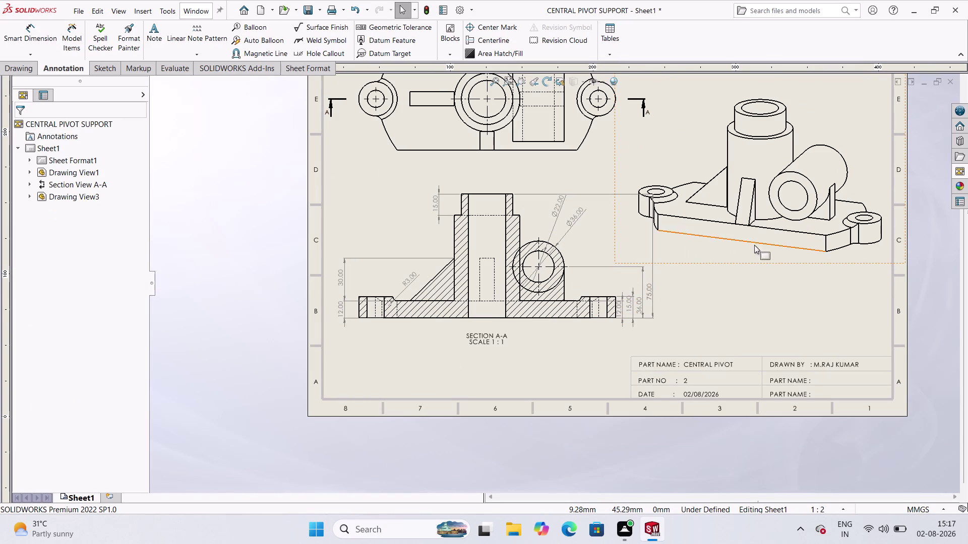
Drag isometric Drawing View3 to the right of the top and section views.
scroll(up, 3)
scroll(down, 3)
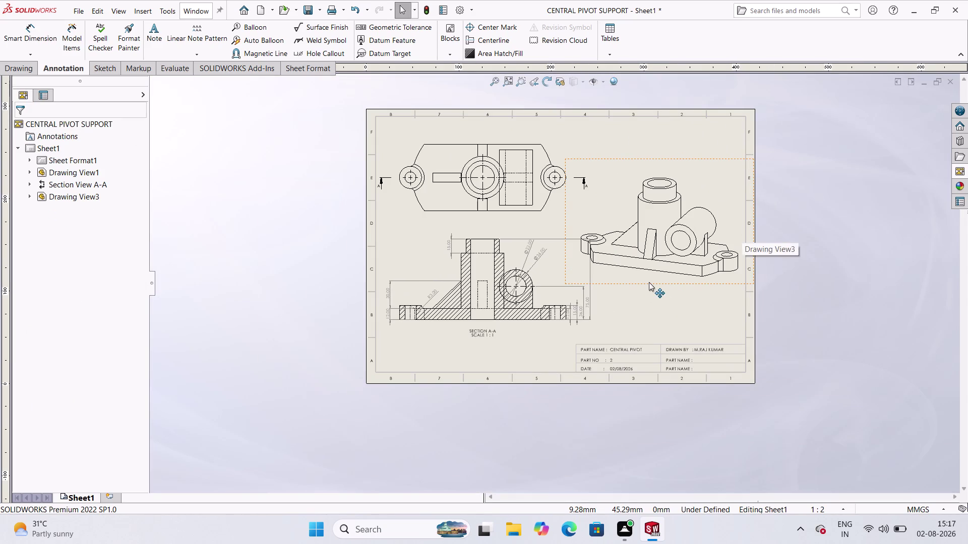
drag(646, 277, 645, 259)
drag(689, 160, 683, 139)
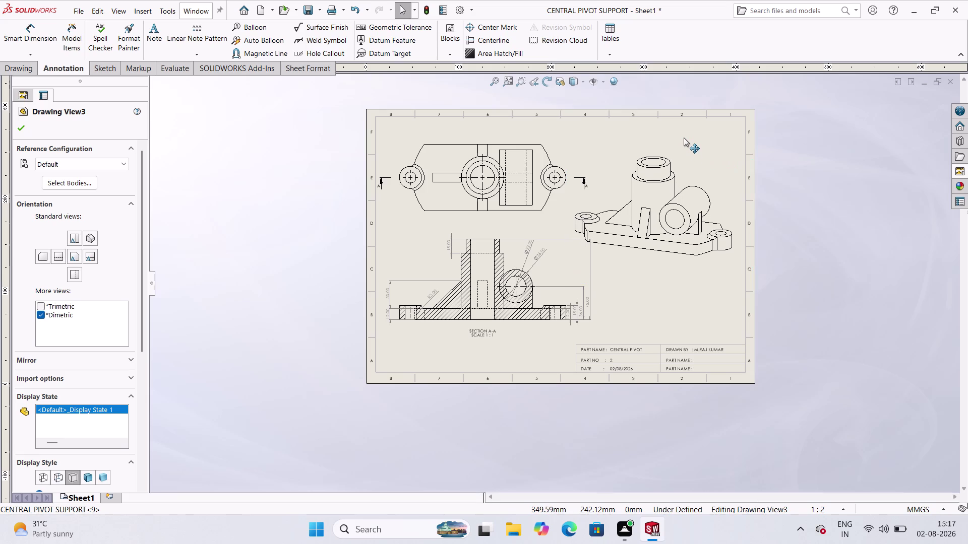
drag(684, 138, 691, 127)
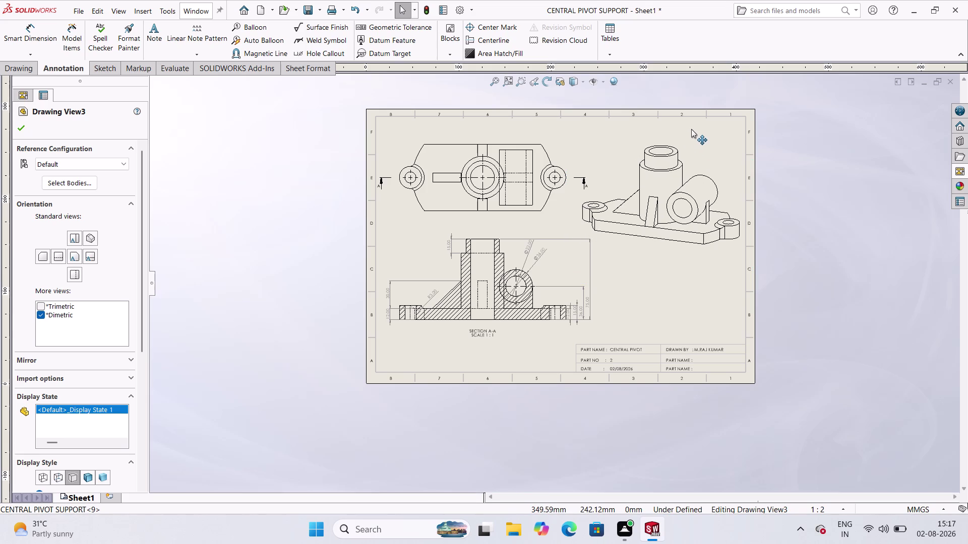
drag(691, 127, 696, 149)
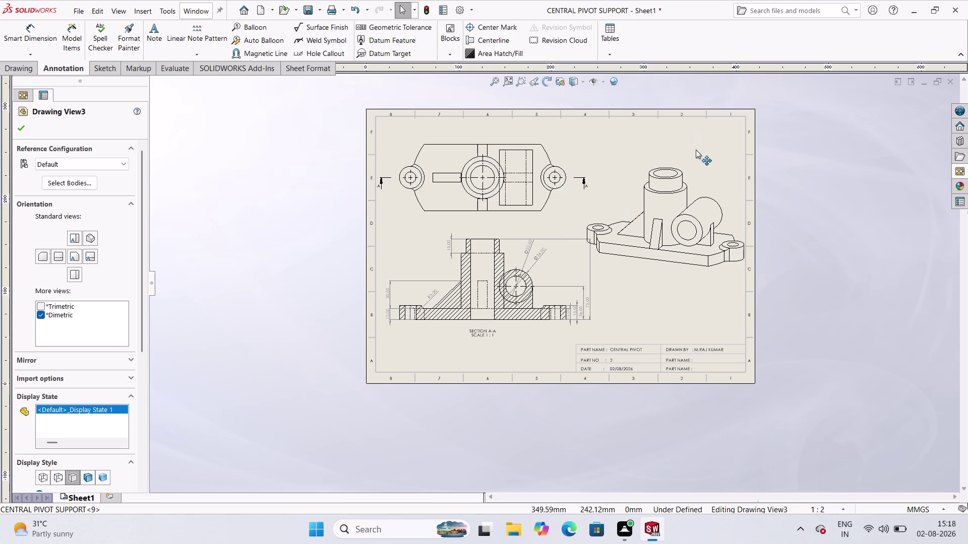
drag(696, 150, 696, 141)
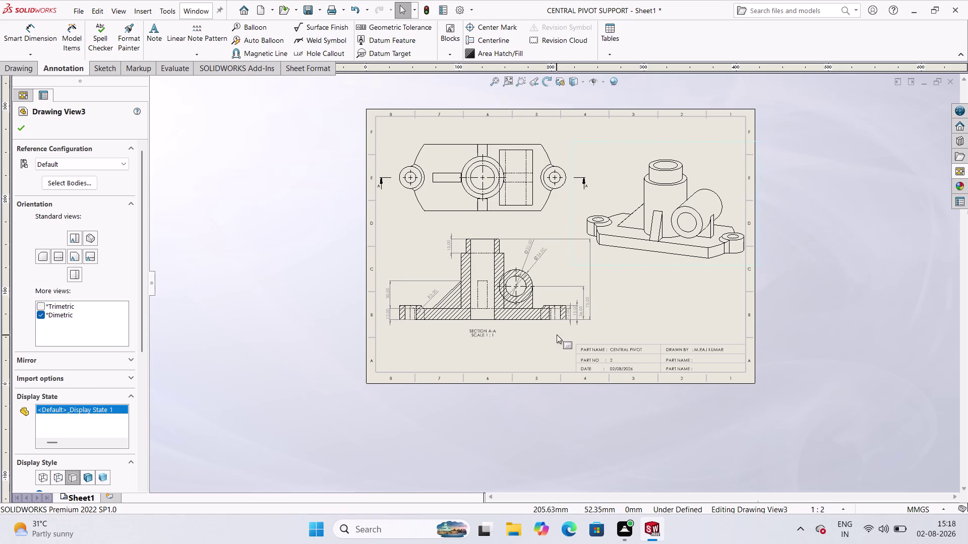
scroll(down, 3)
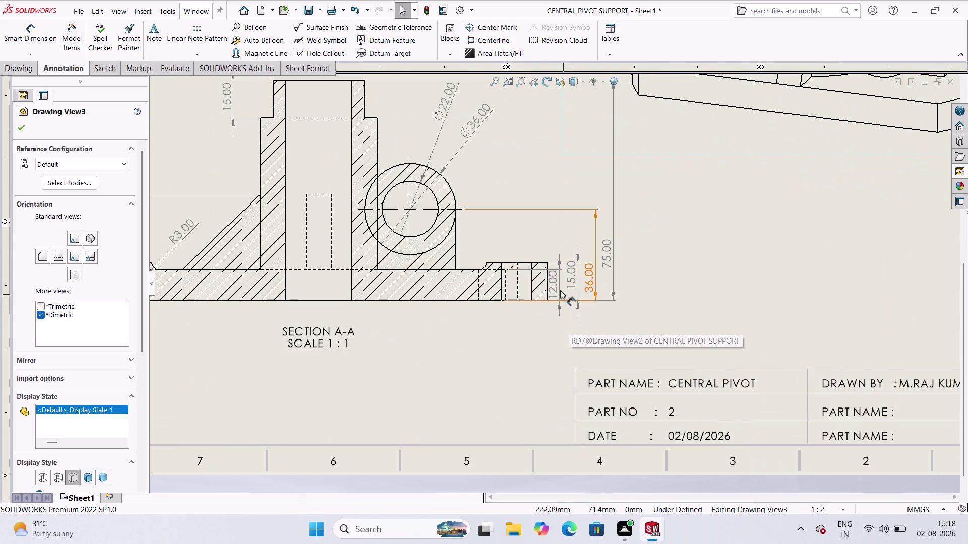
Delete the redundant 12.00 dimension and fine-tune the isometric view's position.
click(556, 281)
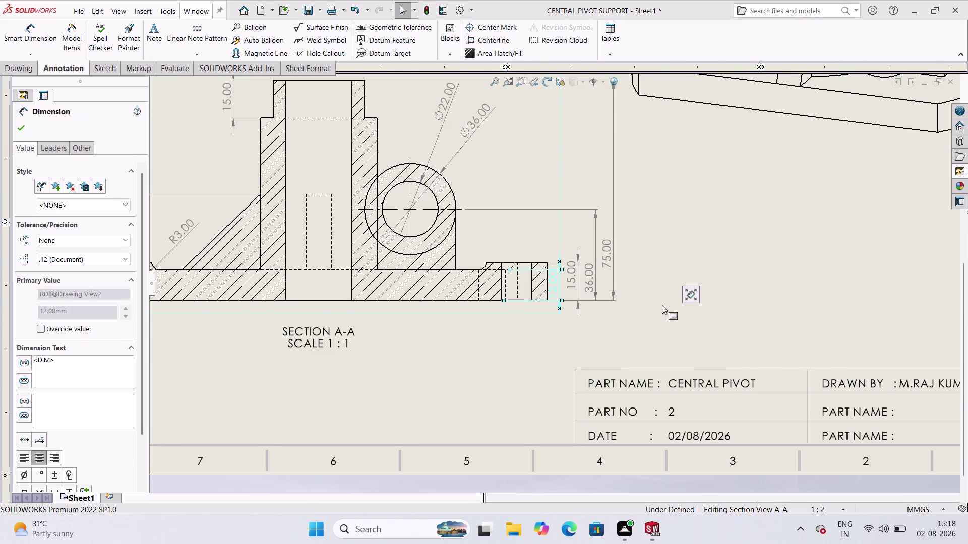
key(Delete)
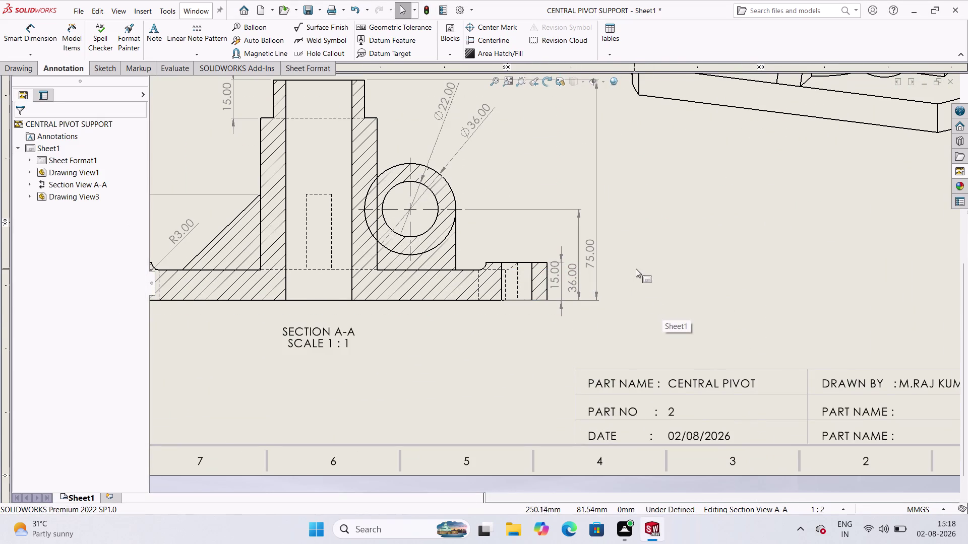
scroll(up, 3)
scroll(up, 3)
scroll(up, 3)
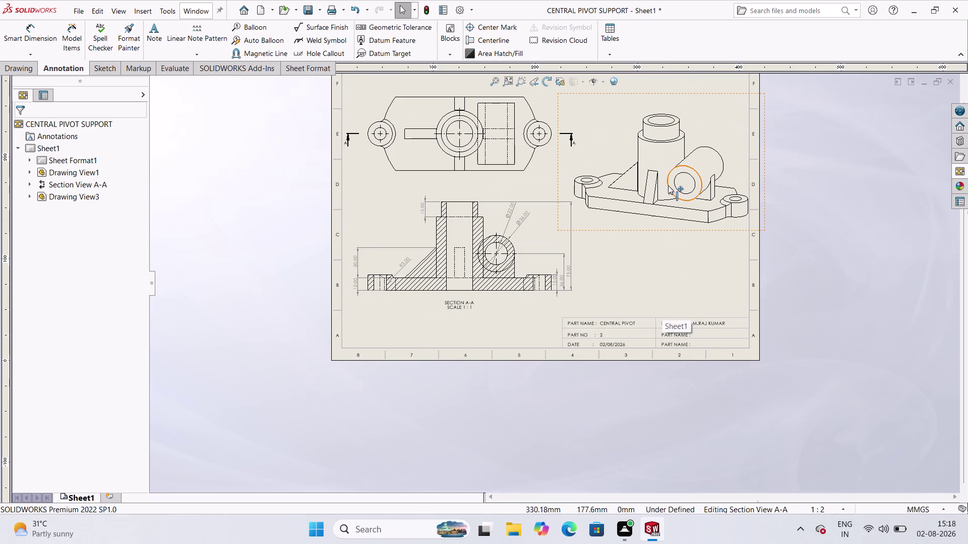
drag(667, 227, 668, 243)
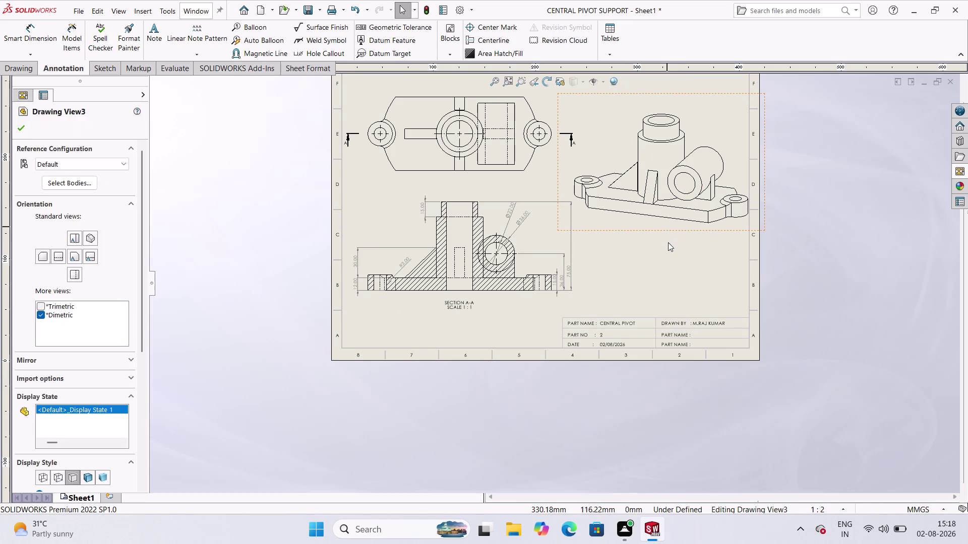
drag(666, 233, 672, 257)
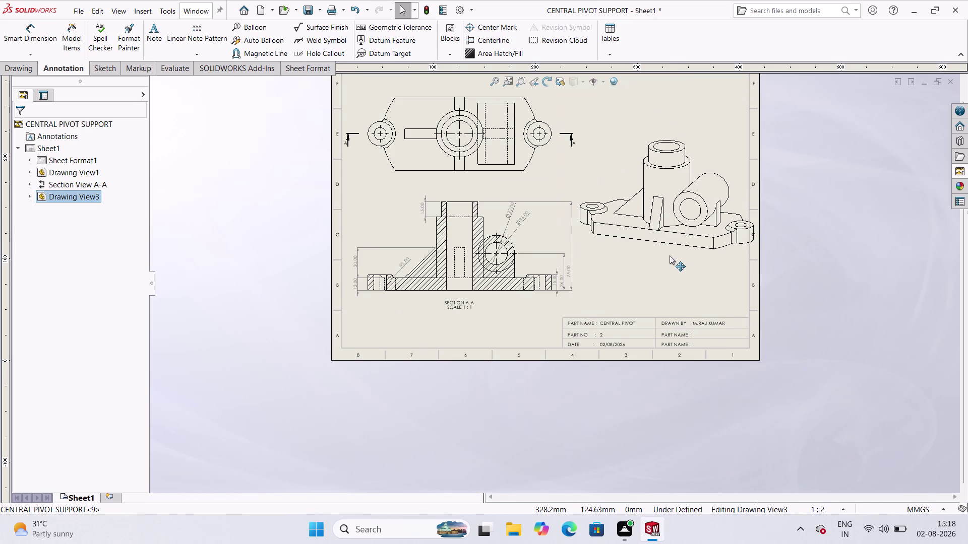
drag(671, 257, 669, 253)
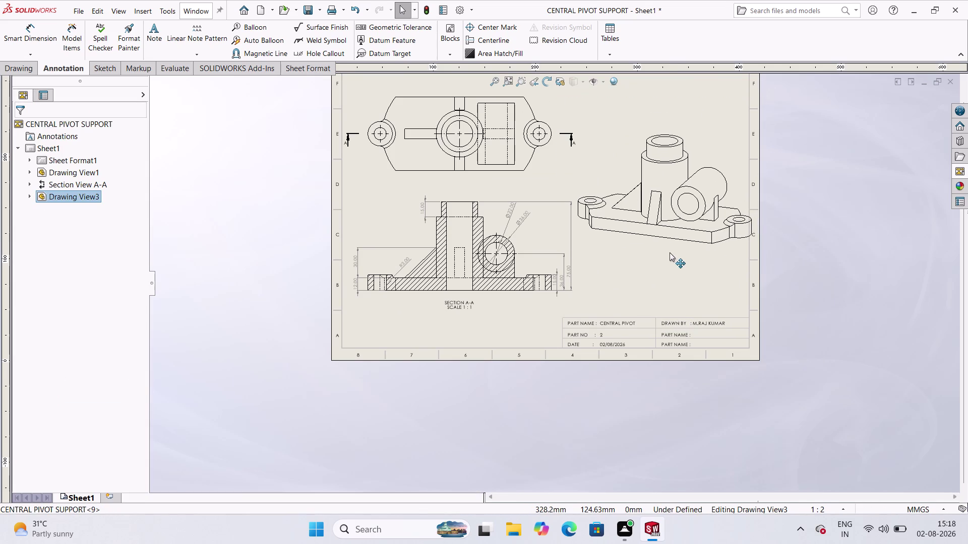
drag(670, 253, 660, 249)
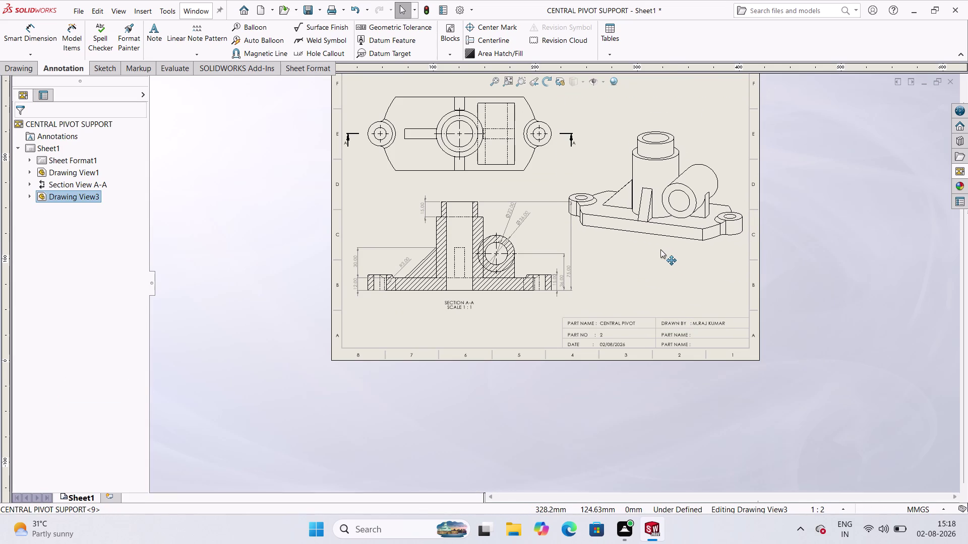
drag(660, 249, 664, 252)
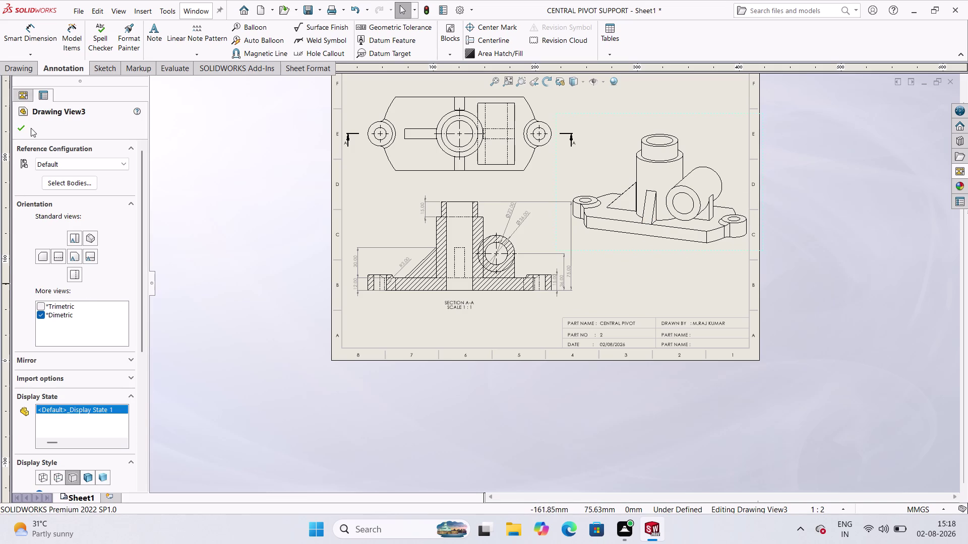
click(19, 122)
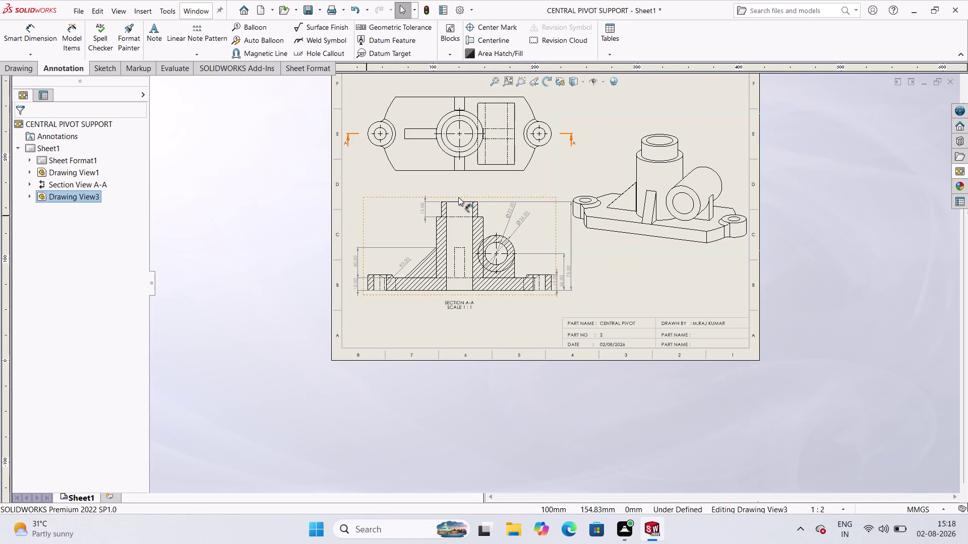
Zoom out to show the whole sheet and reactivate Smart Dimension.
scroll(up, 3)
click(587, 143)
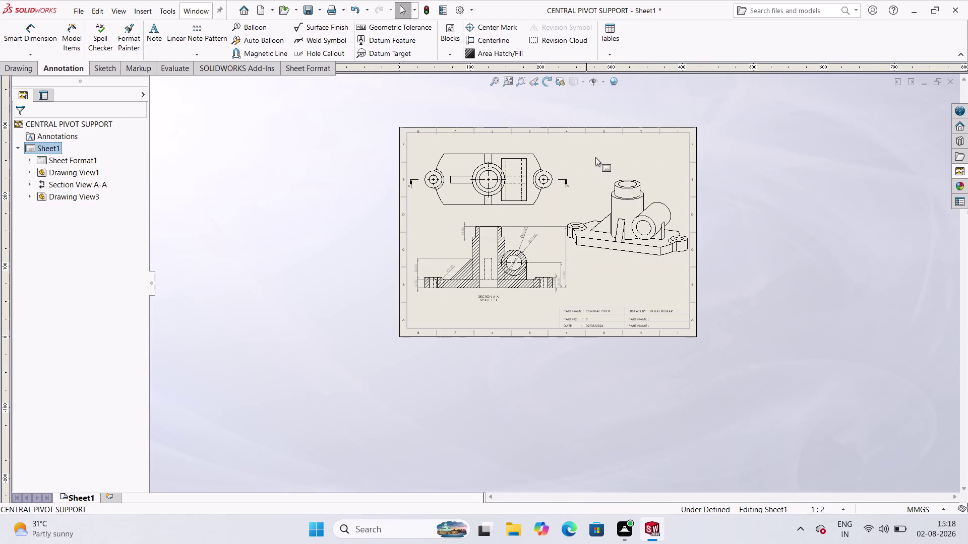
scroll(down, 3)
scroll(up, 3)
scroll(down, 3)
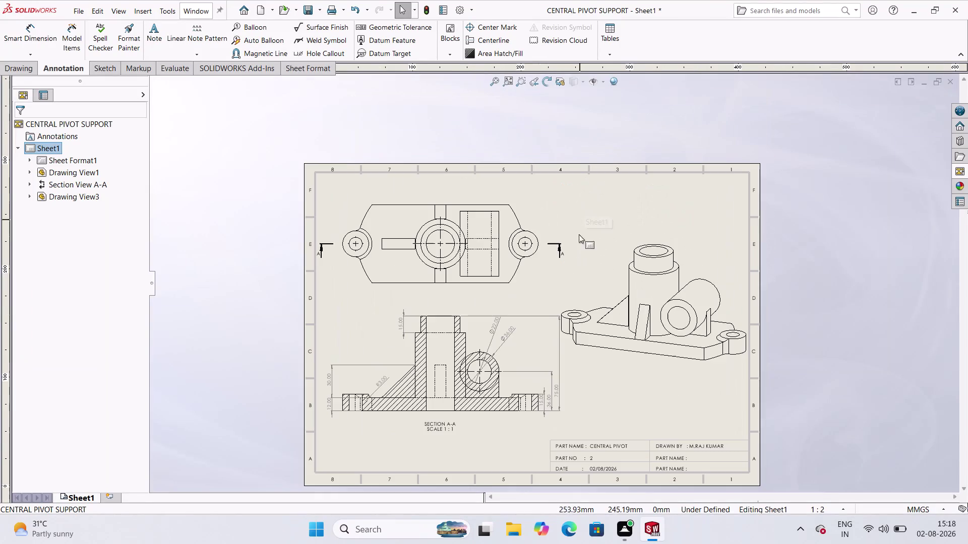
scroll(up, 3)
scroll(down, 3)
scroll(down, 3)
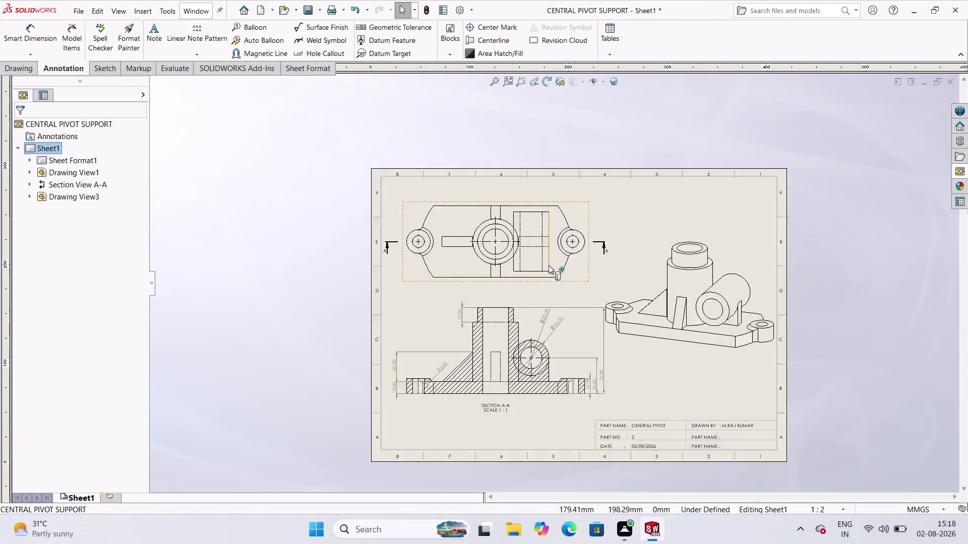
scroll(down, 3)
scroll(down, 3)
scroll(down, 3)
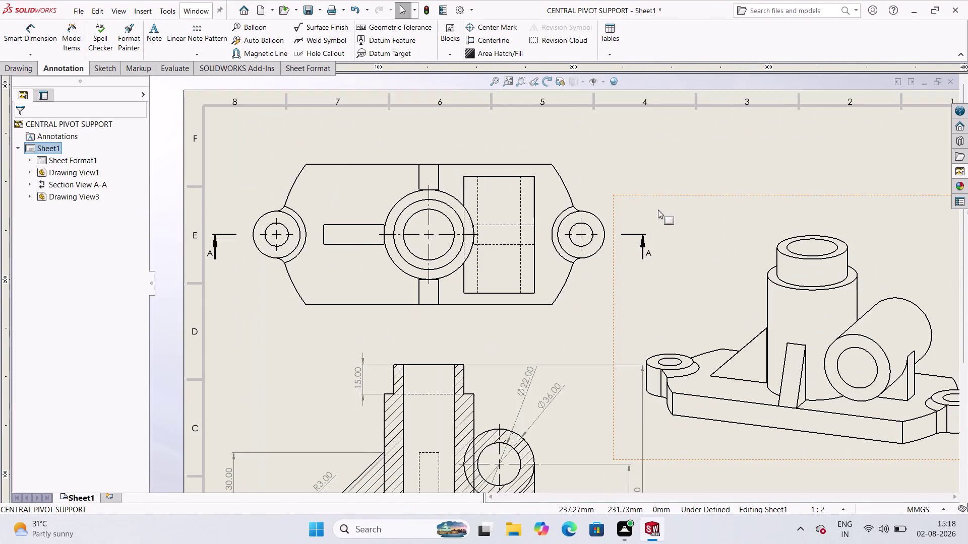
scroll(up, 3)
scroll(down, 3)
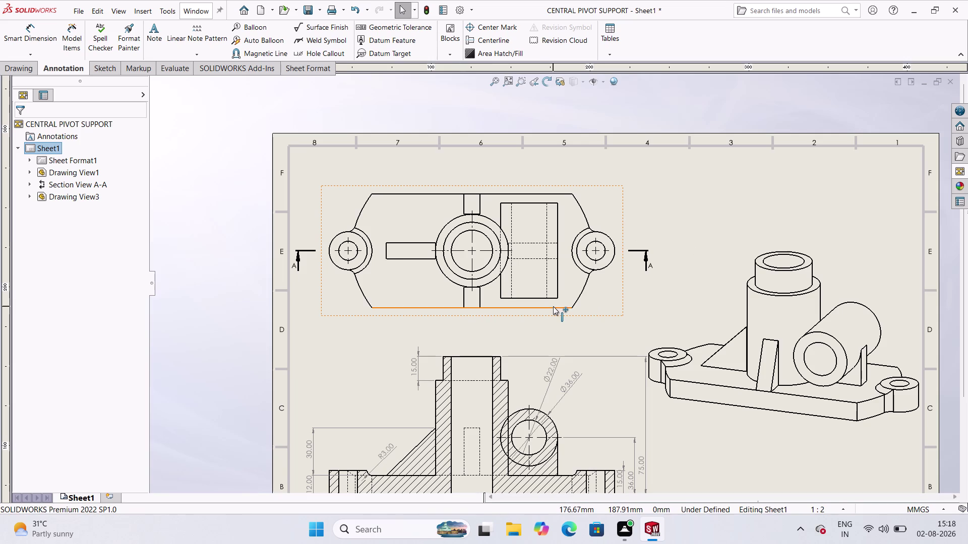
scroll(up, 3)
scroll(down, 3)
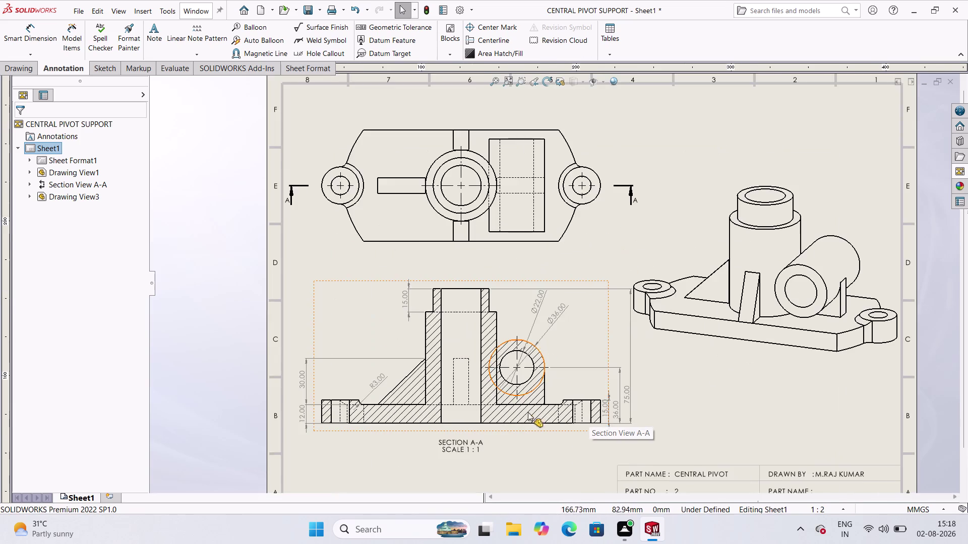
scroll(down, 3)
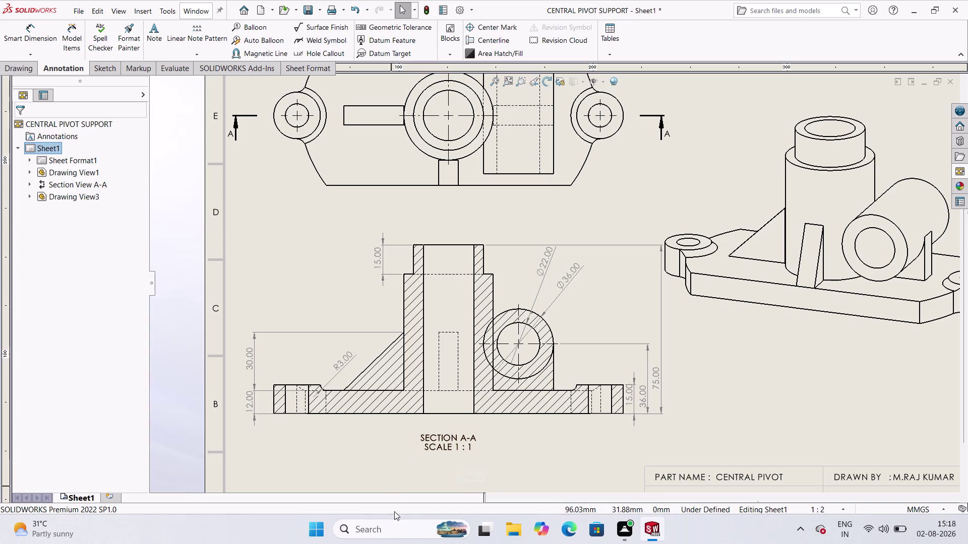
scroll(up, 3)
scroll(down, 3)
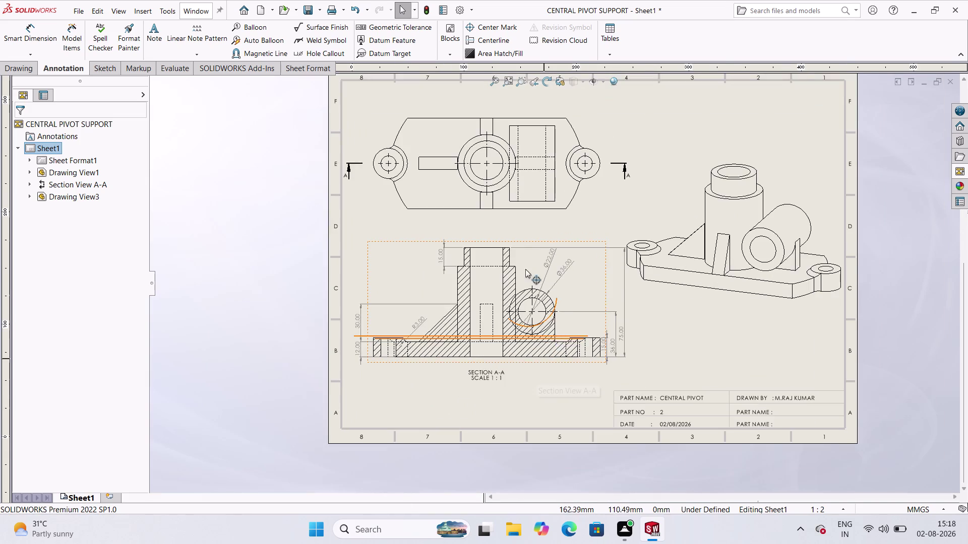
scroll(up, 3)
scroll(down, 3)
scroll(down, 3)
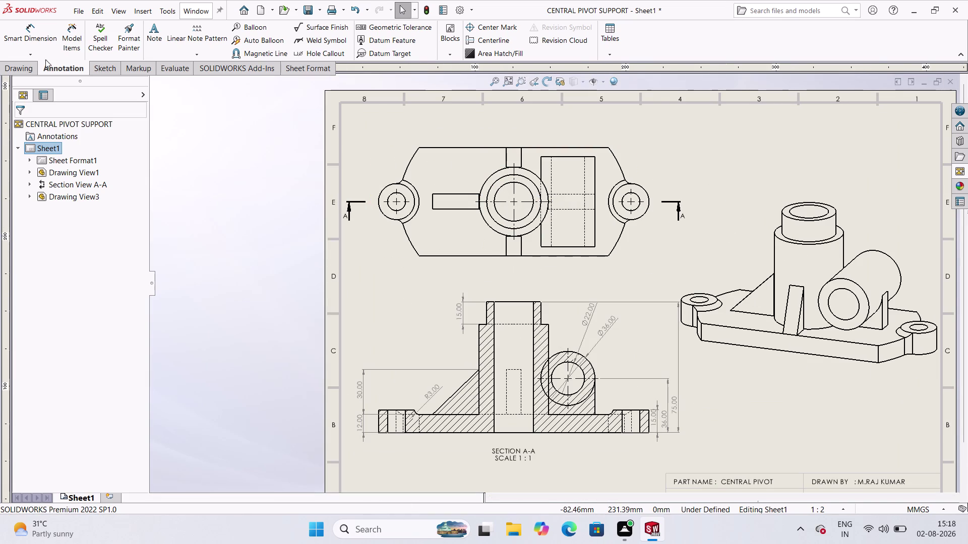
click(32, 44)
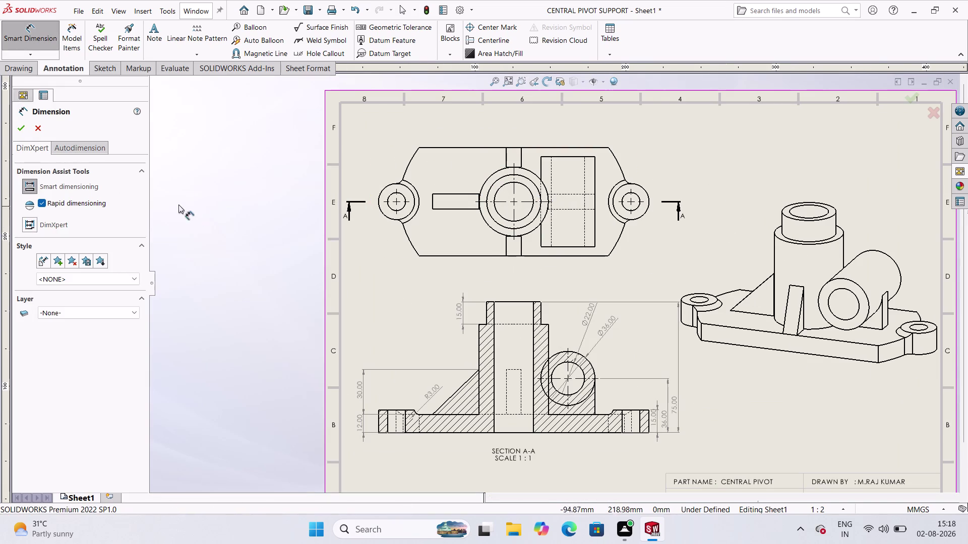
Dimension the 156.00 centre distance between the two end lug holes, placed below the top view.
click(394, 200)
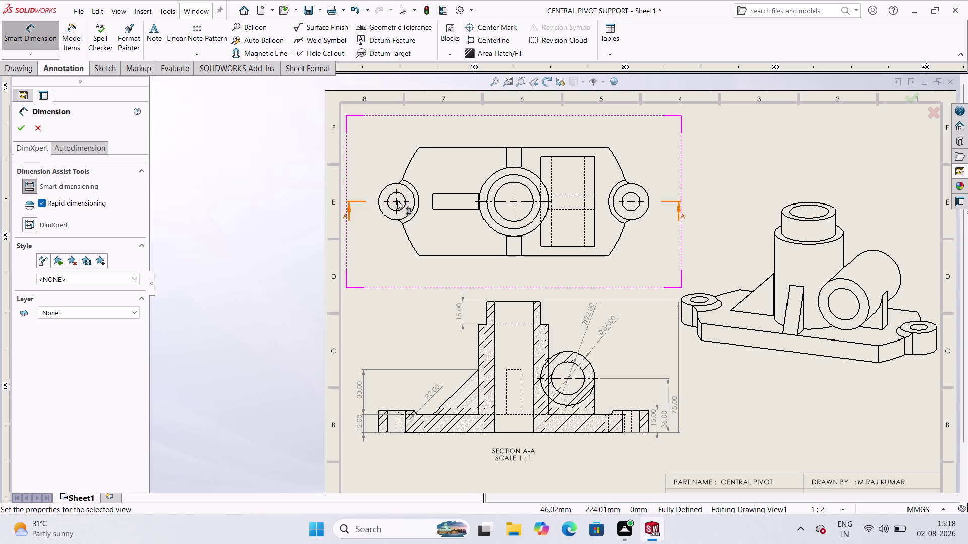
click(632, 203)
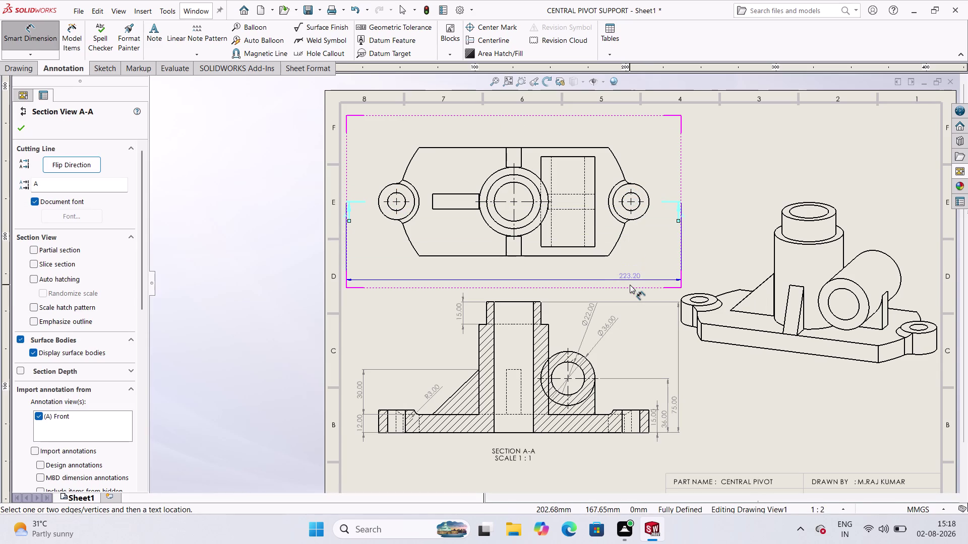
key(Escape)
key(Escape)
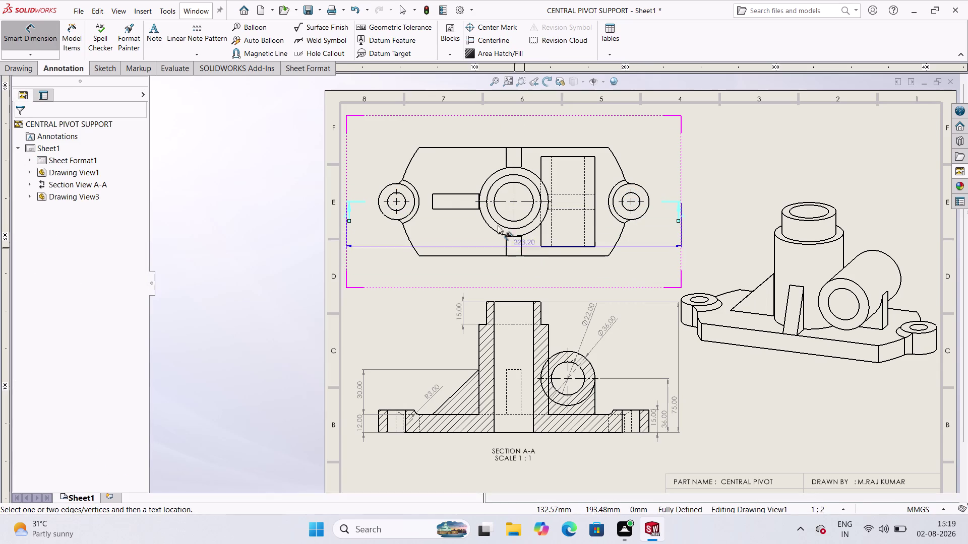
key(Escape)
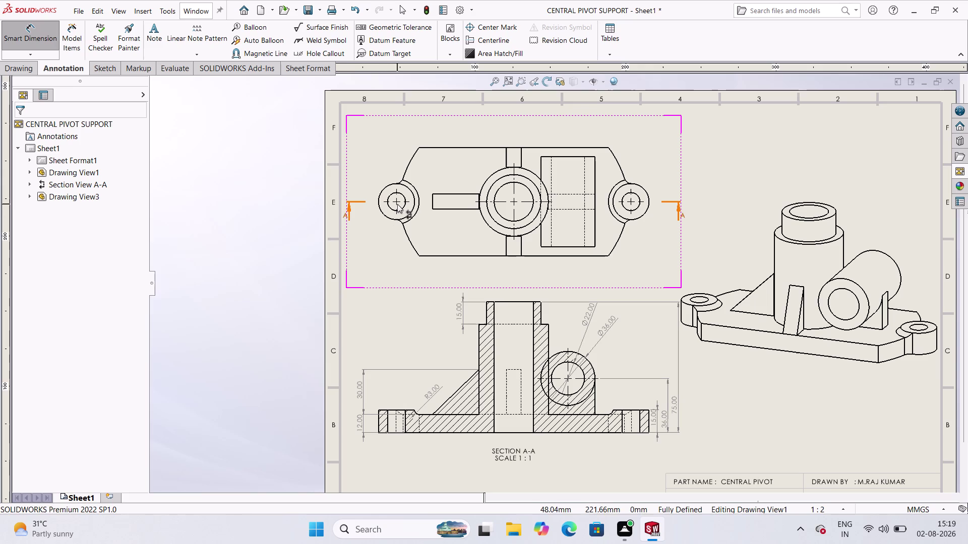
click(395, 208)
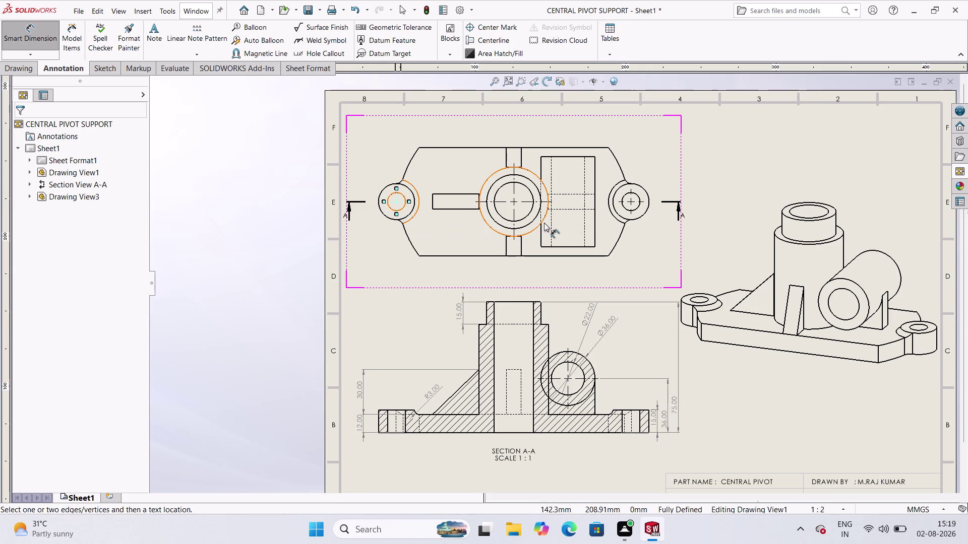
click(629, 213)
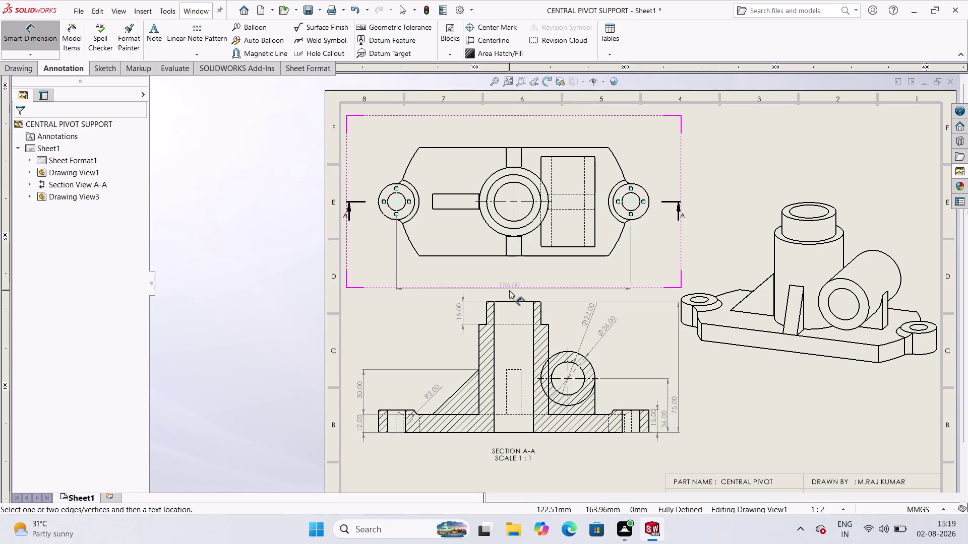
click(518, 290)
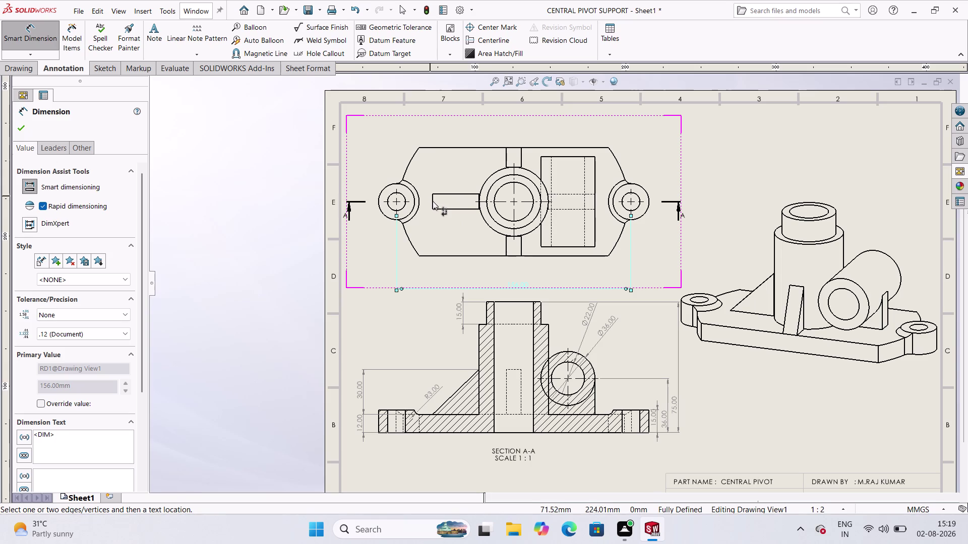
scroll(down, 3)
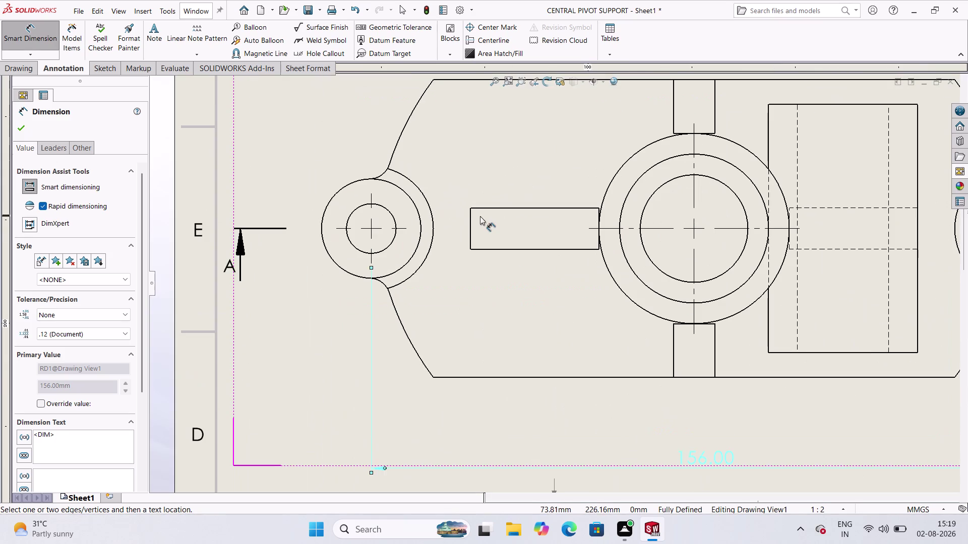
Add a 10.00 width dimension on the slot's left end edge in the top view.
click(470, 215)
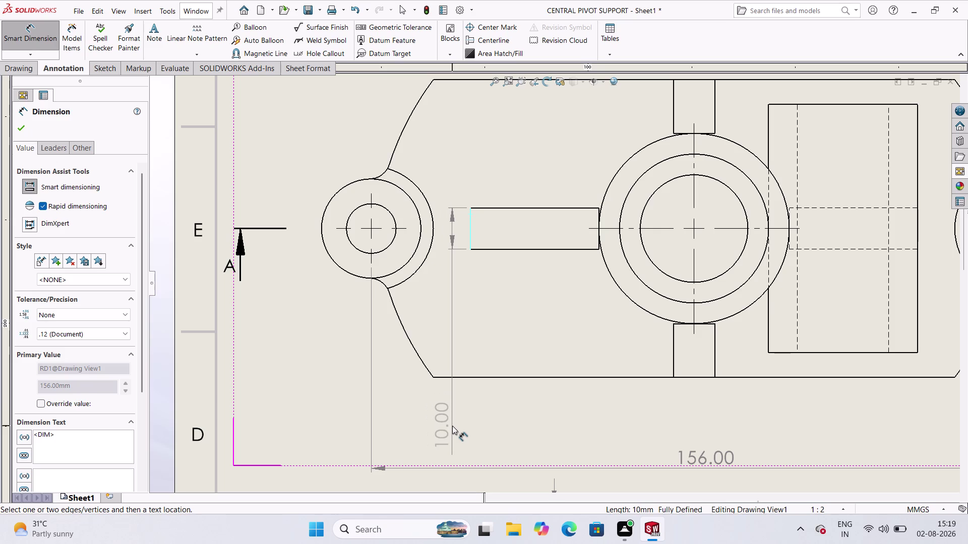
click(452, 426)
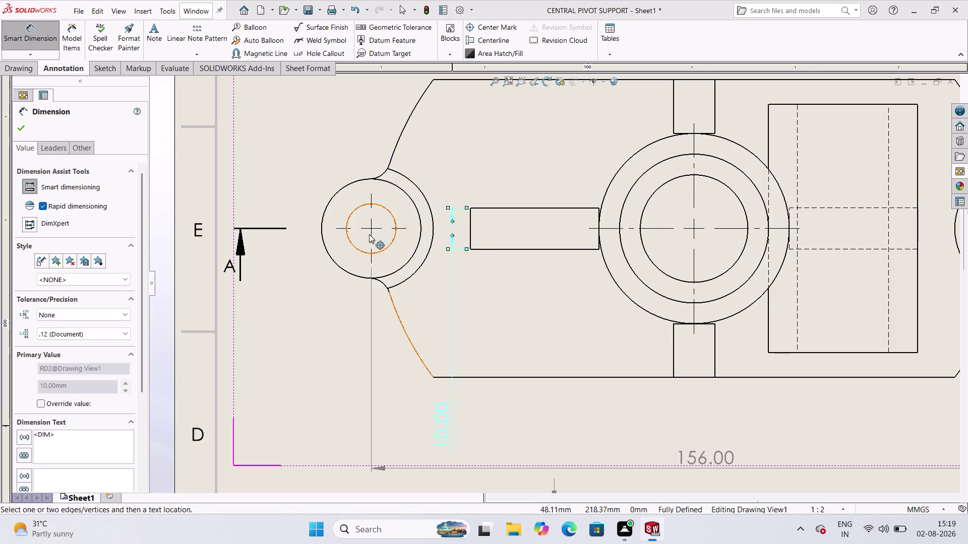
scroll(up, 3)
scroll(down, 3)
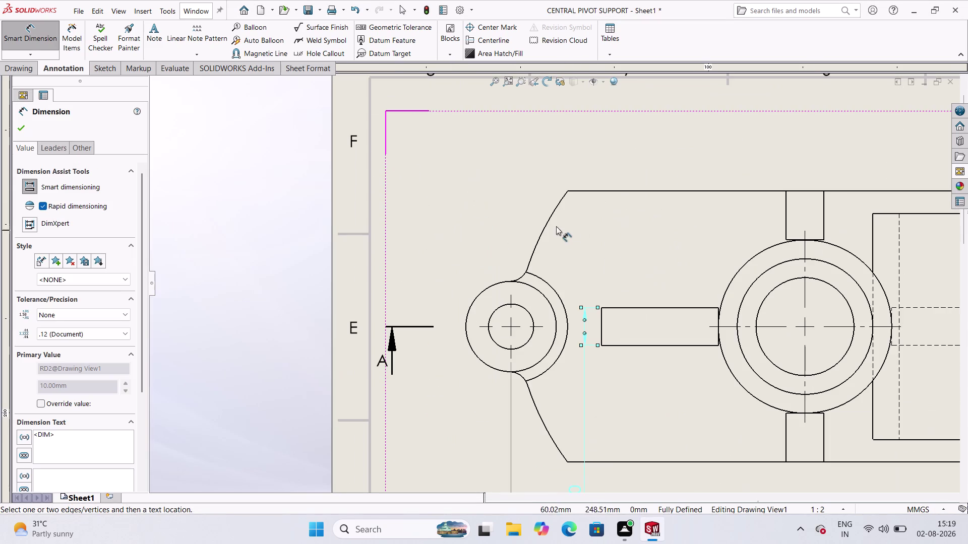
click(547, 223)
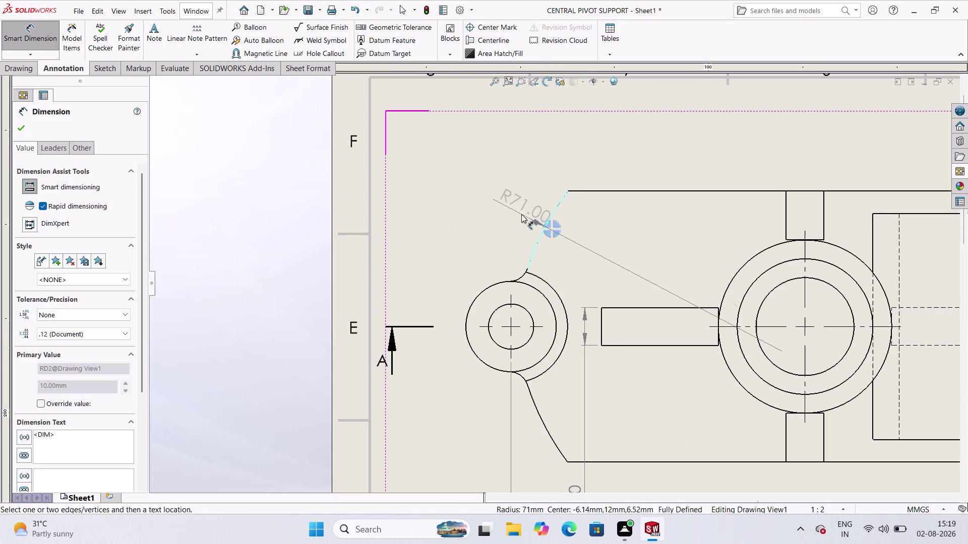
Place the R71.00 outer-arc radius and a radius on the small blend arc.
click(503, 194)
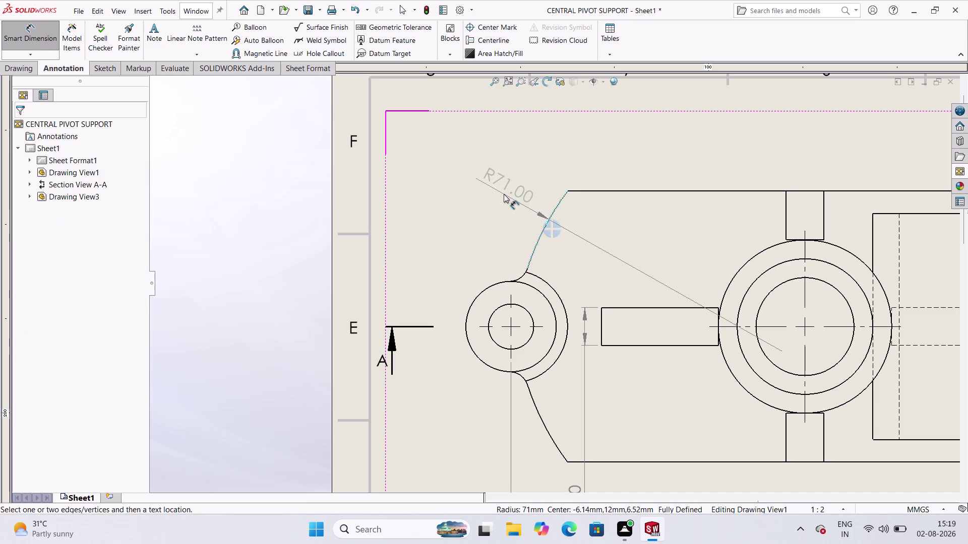
click(520, 279)
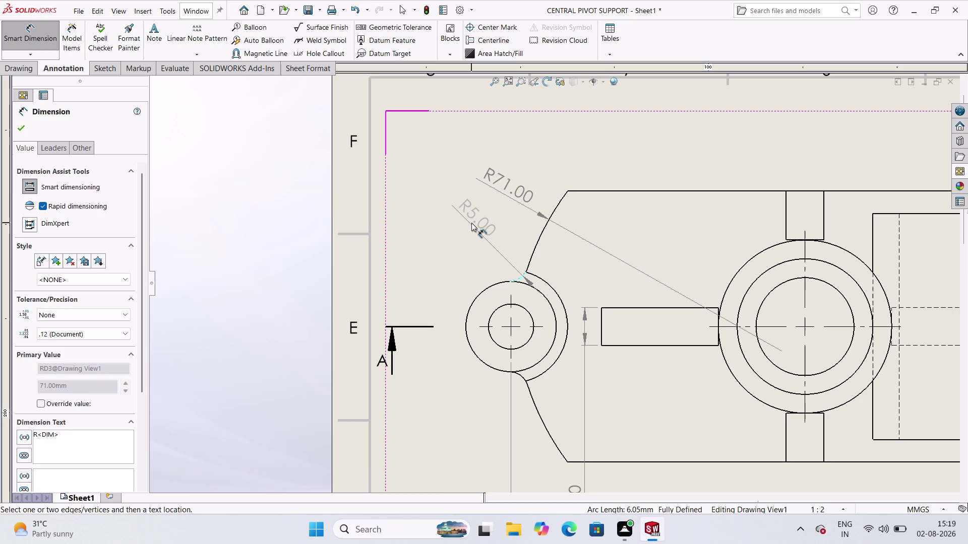
click(471, 222)
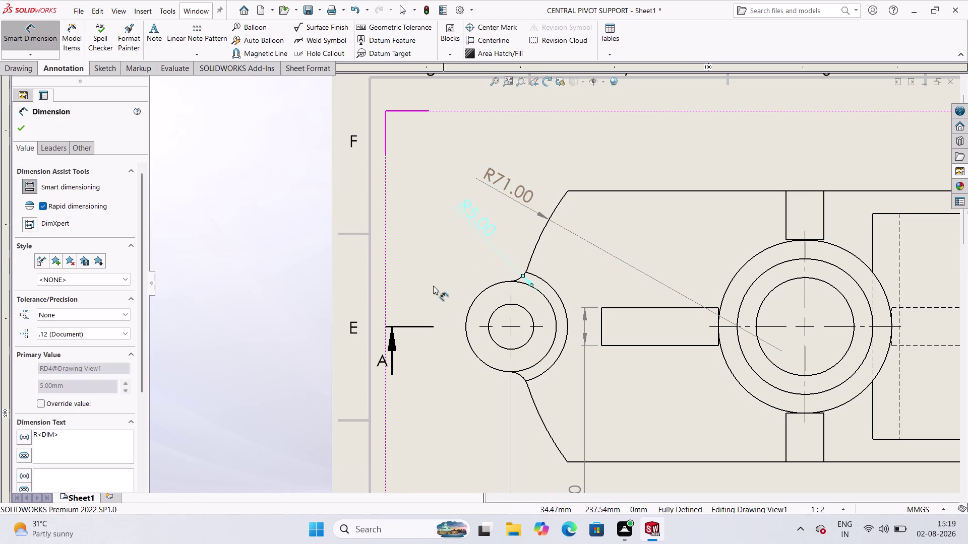
Override the blend arc's R5.00 radius so it displays R10.00.
double_click(483, 219)
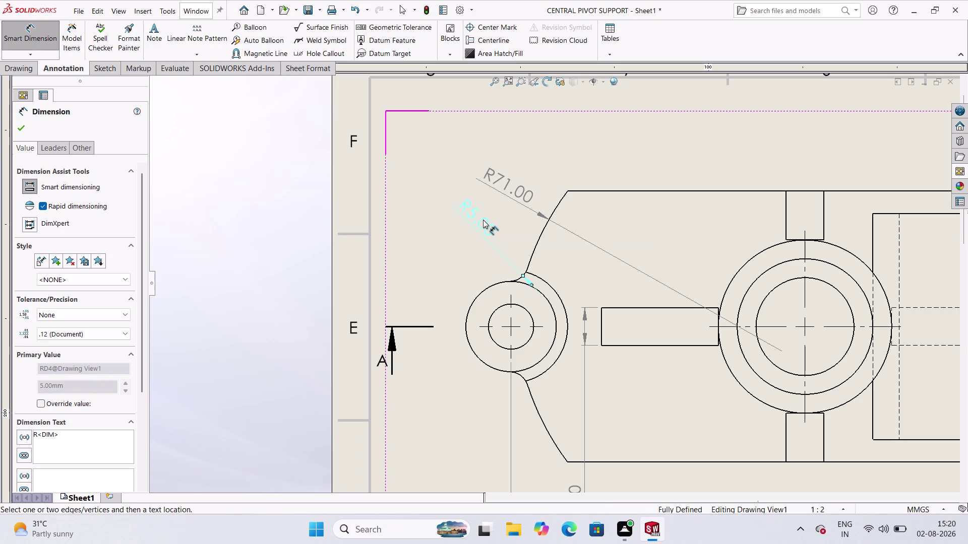
click(44, 402)
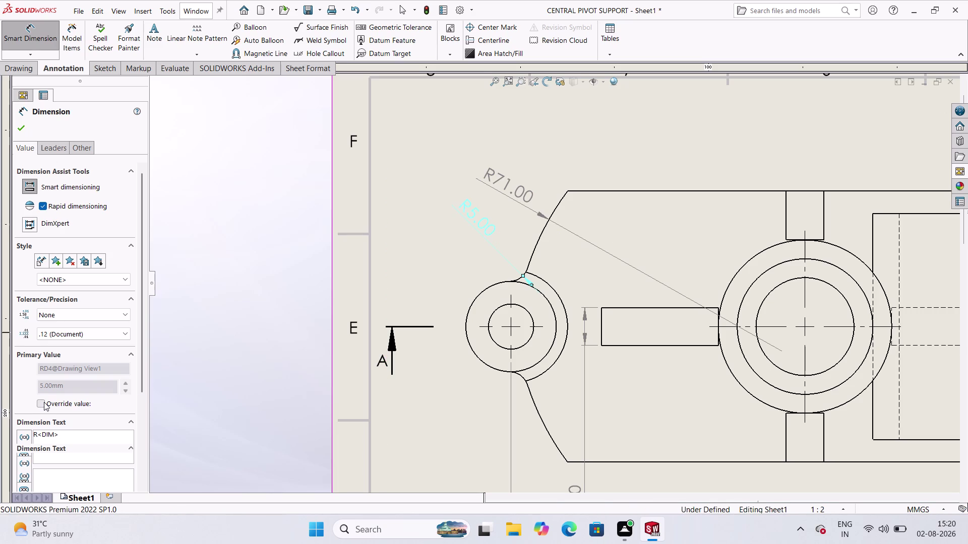
double_click(60, 426)
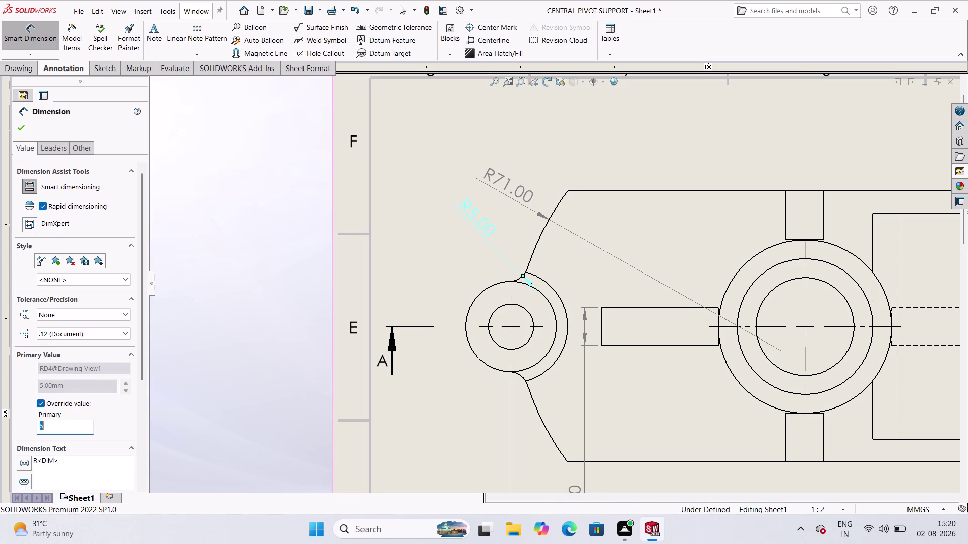
text(10)
key(Return)
click(19, 128)
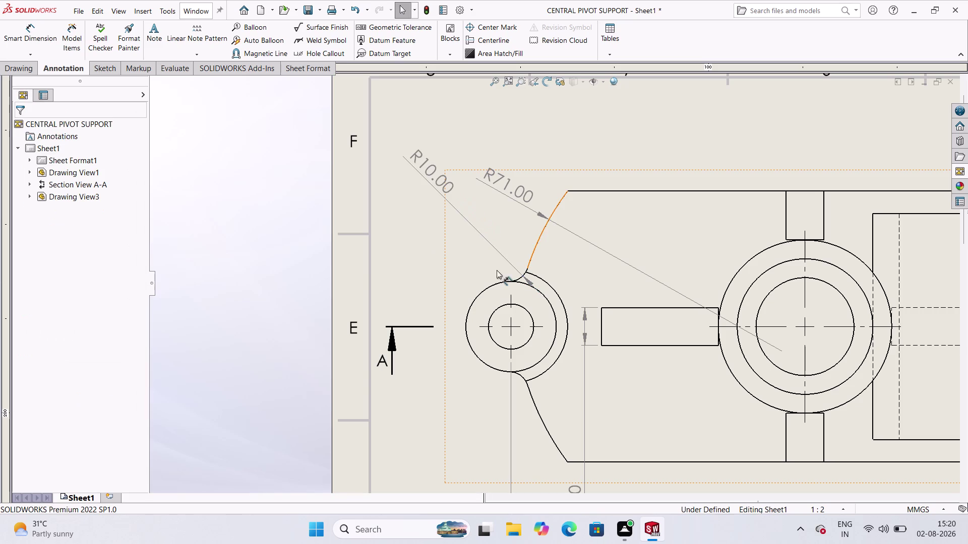
scroll(up, 3)
scroll(down, 3)
scroll(up, 3)
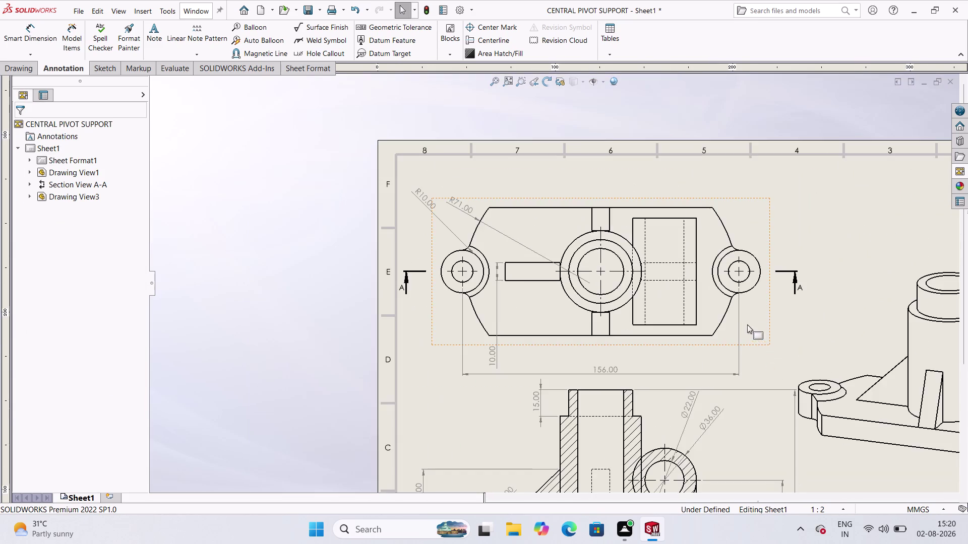
scroll(down, 3)
scroll(up, 3)
scroll(down, 3)
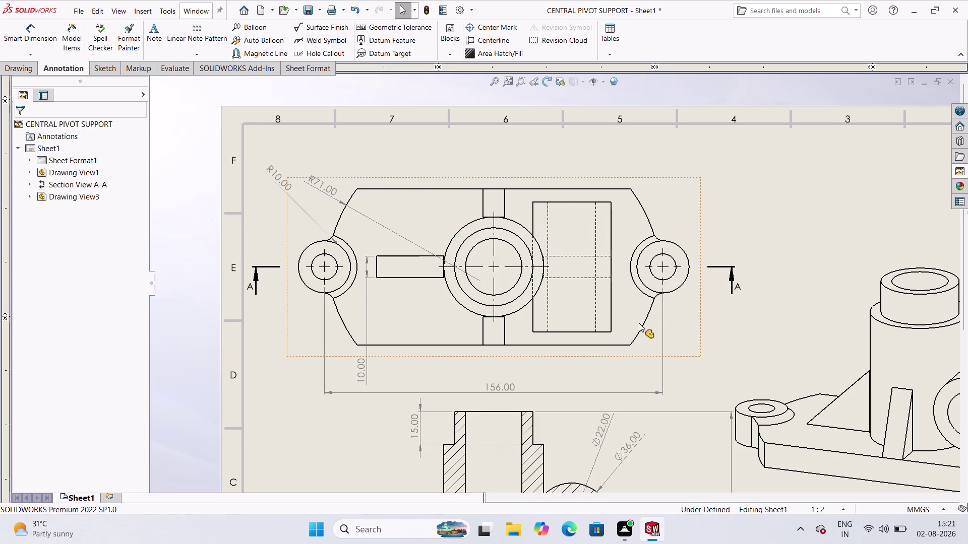
click(675, 262)
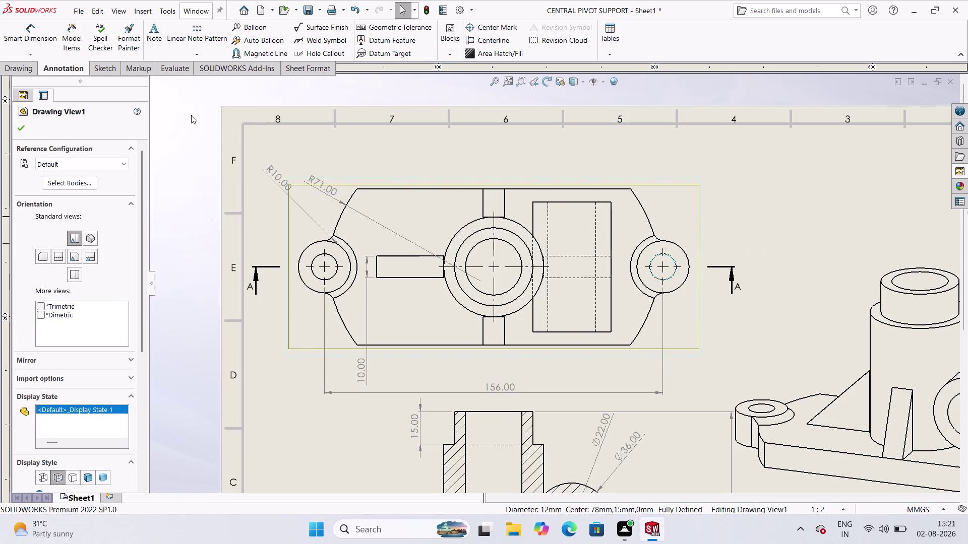
key(Escape)
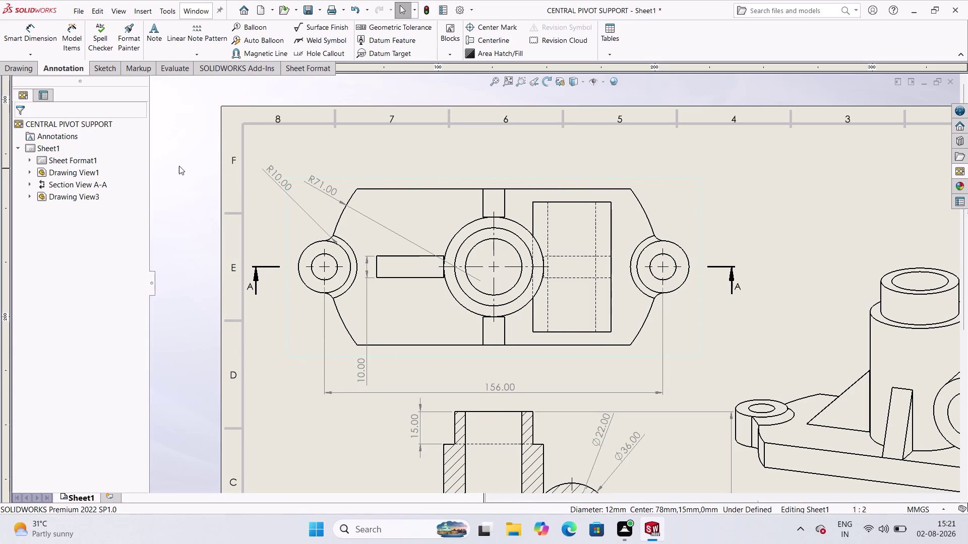
click(40, 32)
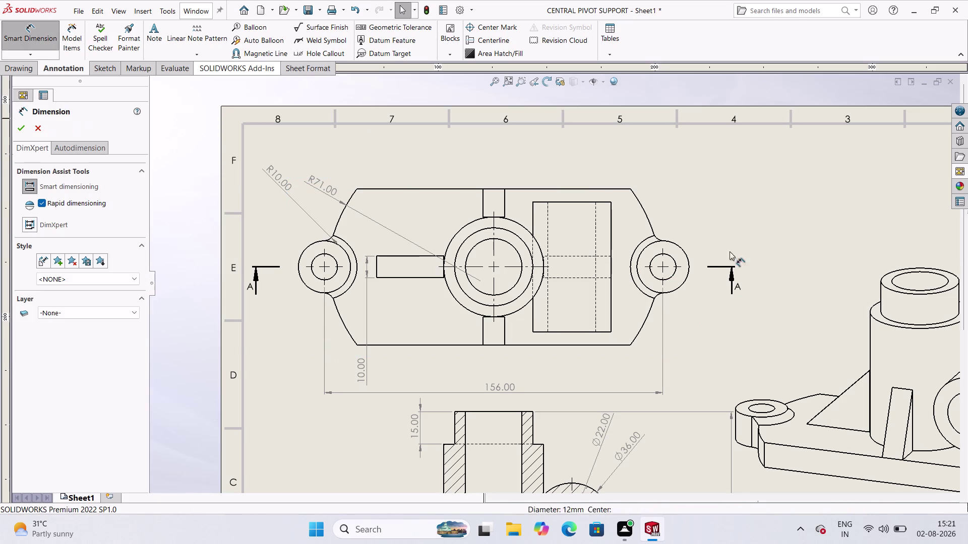
Dimension the right boss hole as Ø12.00 and its outer arc as R12.00, above the view.
click(675, 262)
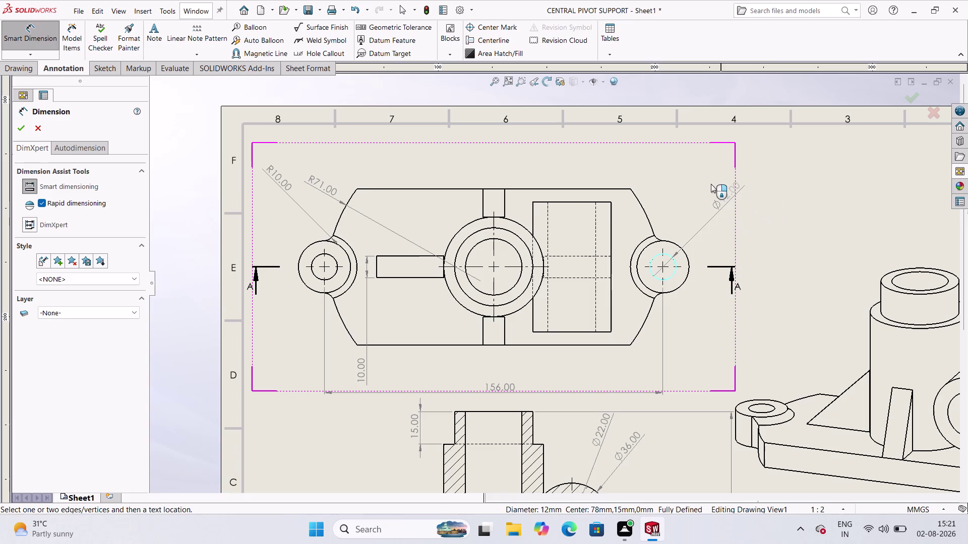
click(731, 162)
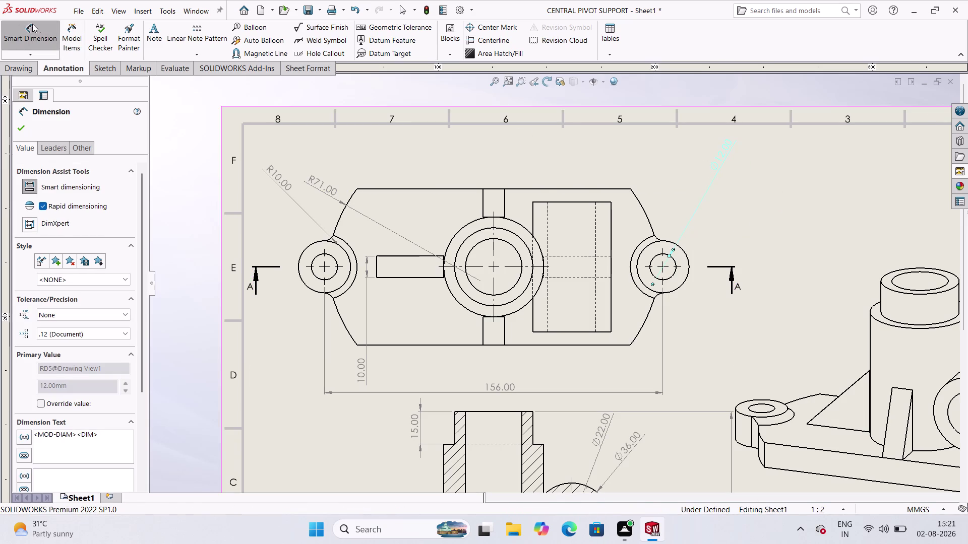
click(671, 240)
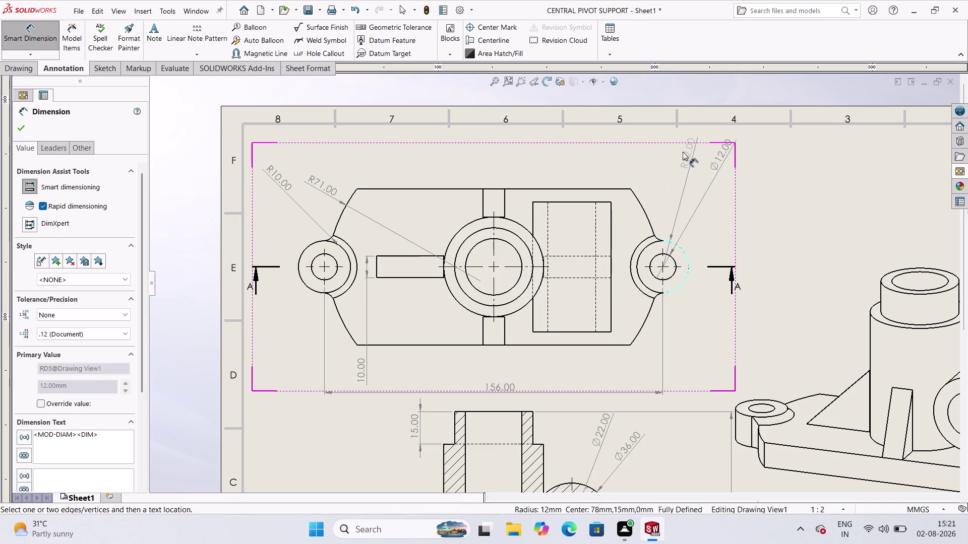
click(682, 152)
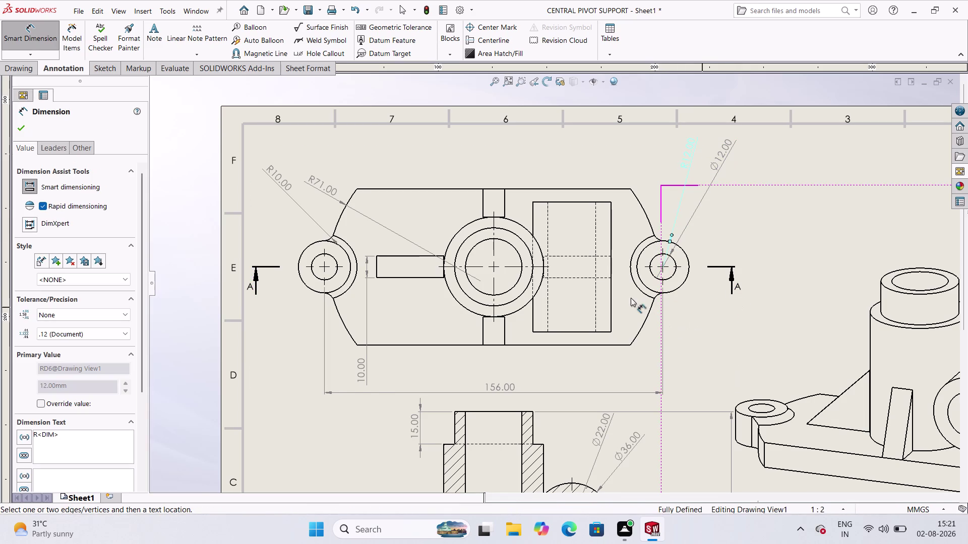
Add the 60.00 rectangular boss height and 72.00 overall height to the right of the view.
click(579, 202)
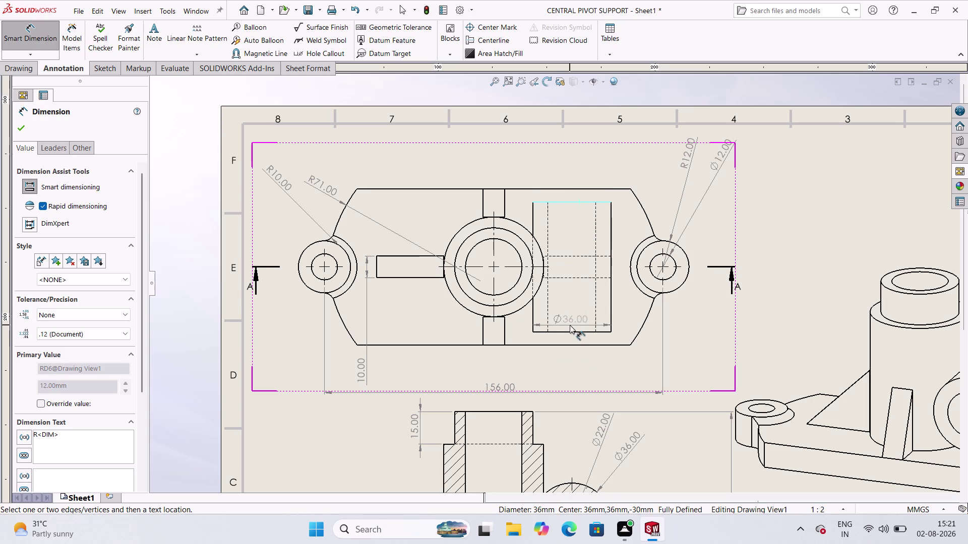
click(571, 332)
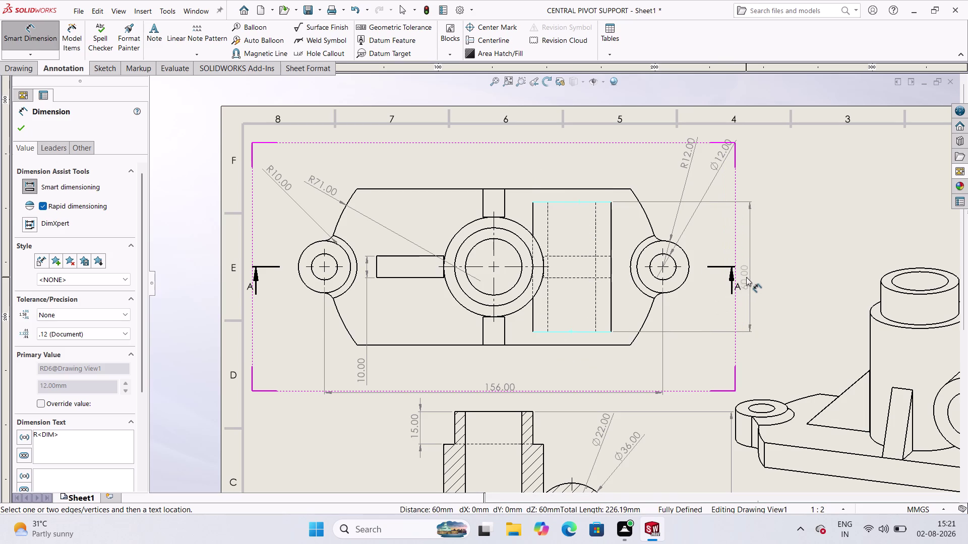
click(746, 277)
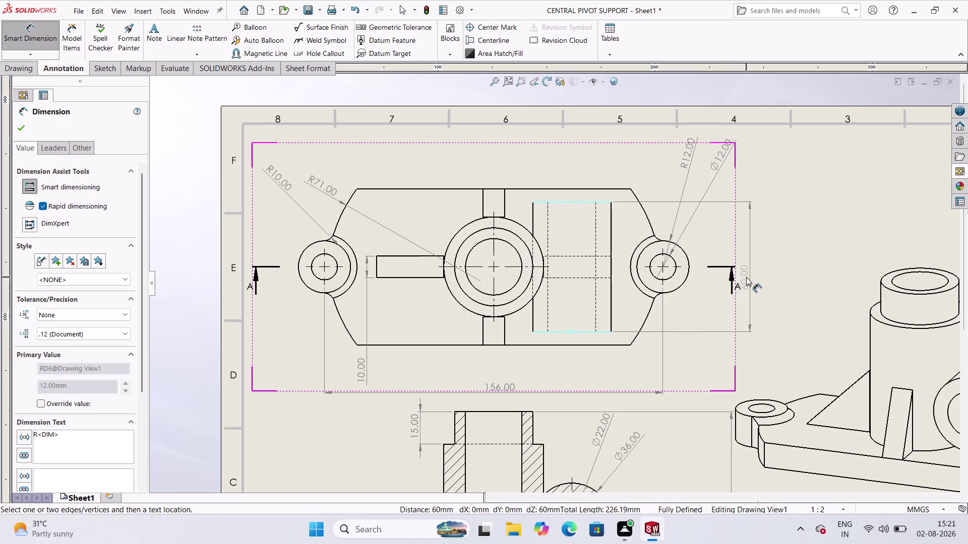
click(534, 188)
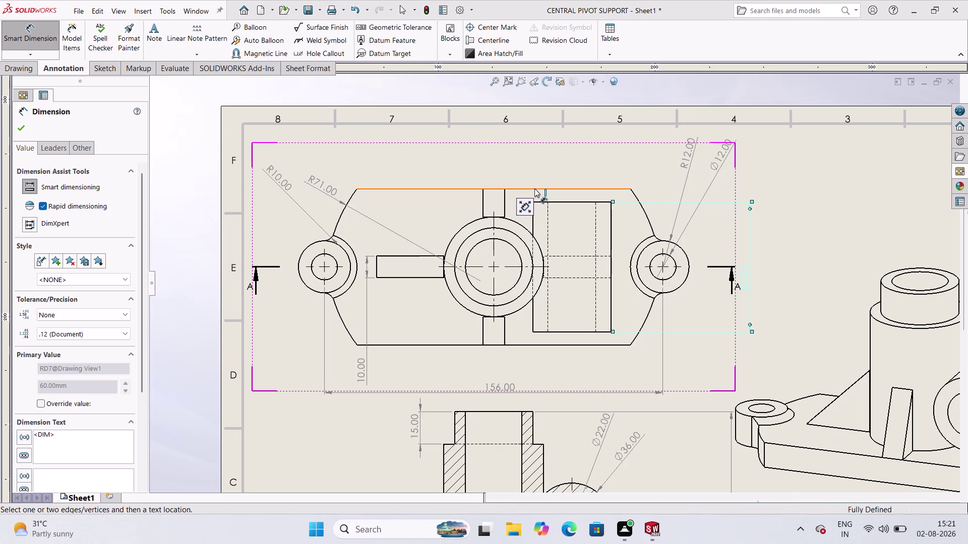
click(568, 344)
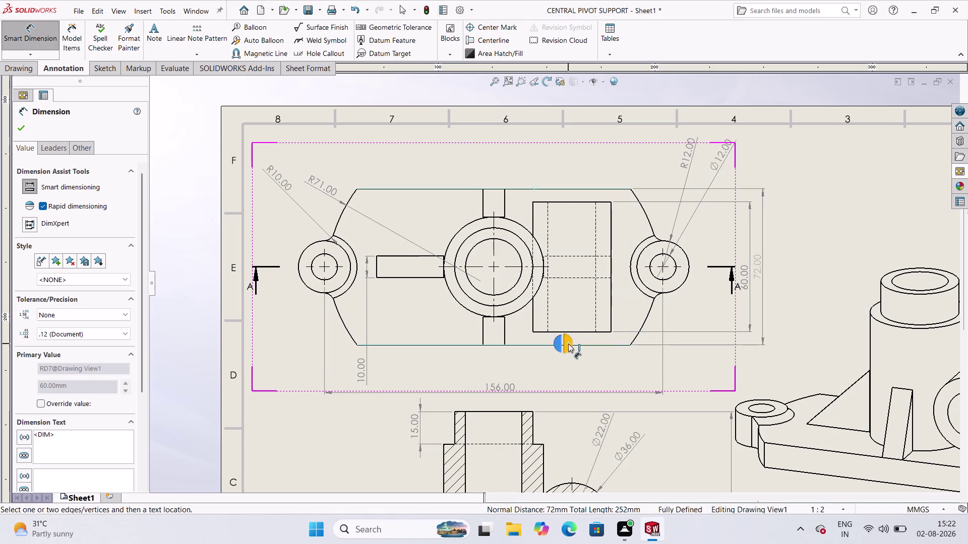
click(774, 268)
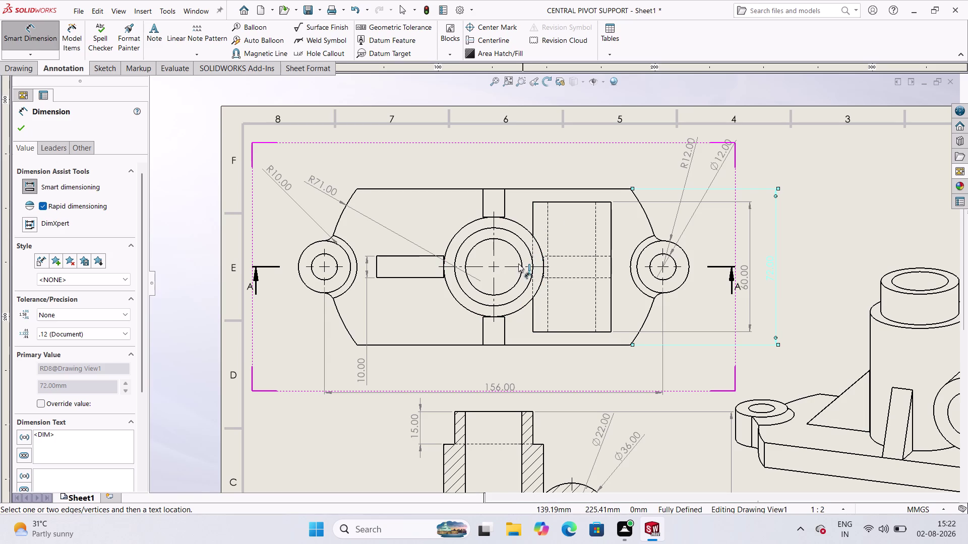
Dimension the three central boss circles as Ø26.00, Ø36.00 and Ø46.00 above the view.
scroll(up, 3)
scroll(down, 3)
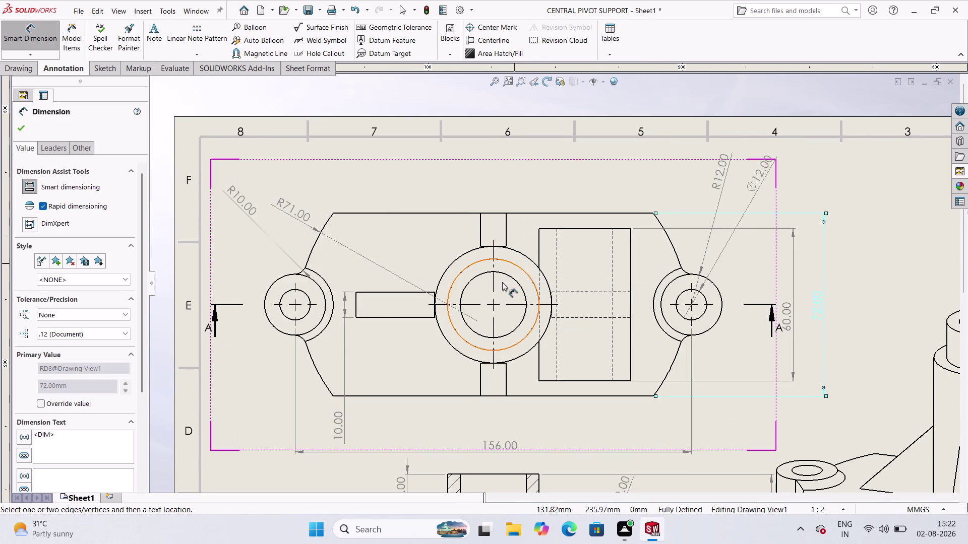
click(471, 280)
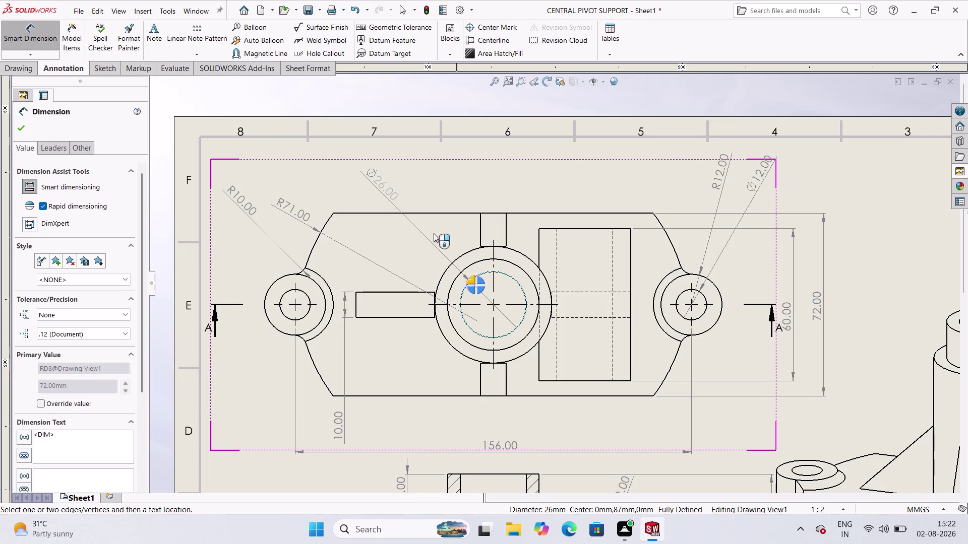
click(350, 190)
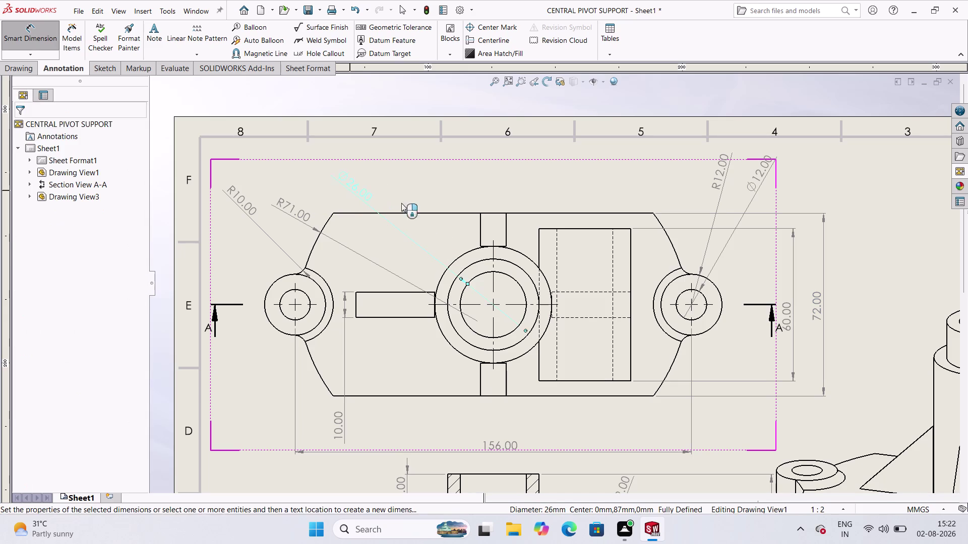
click(469, 266)
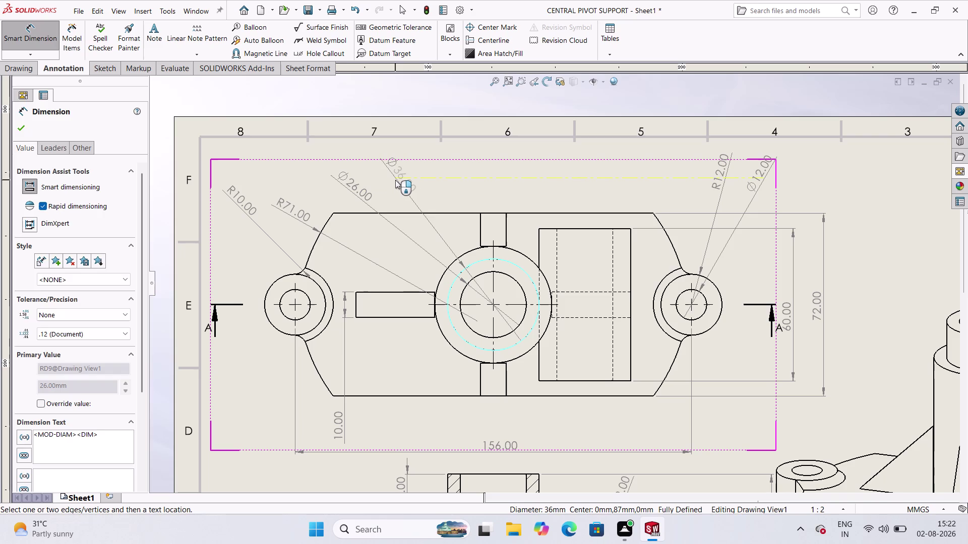
click(395, 180)
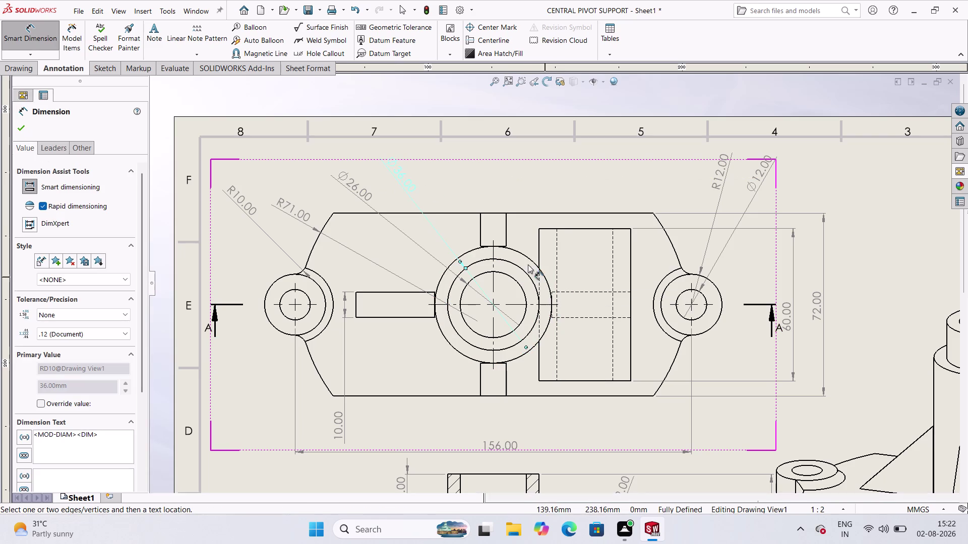
click(525, 257)
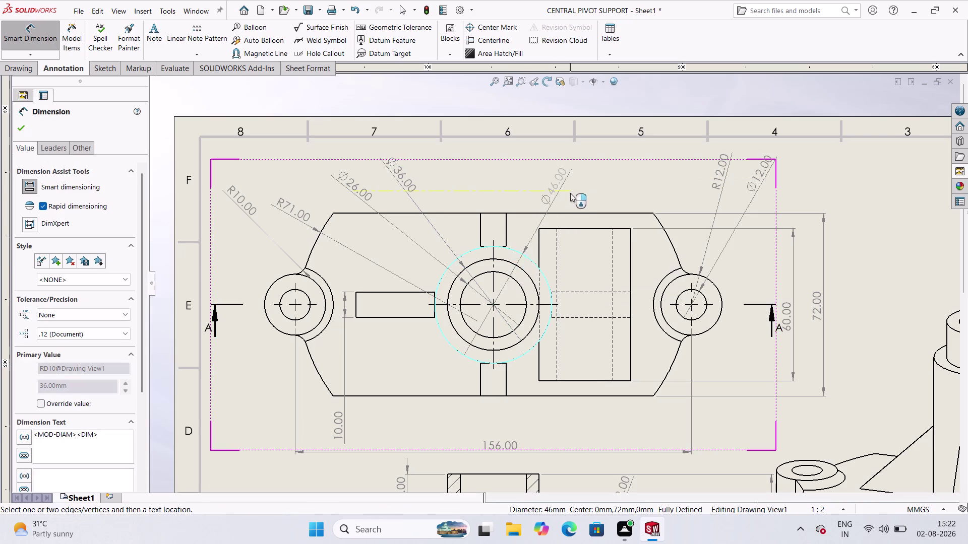
click(612, 187)
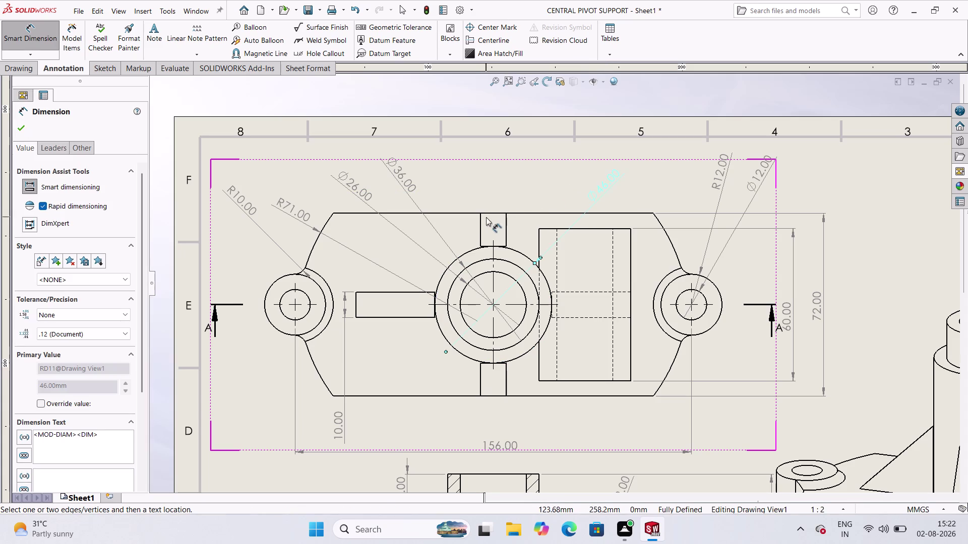
click(479, 229)
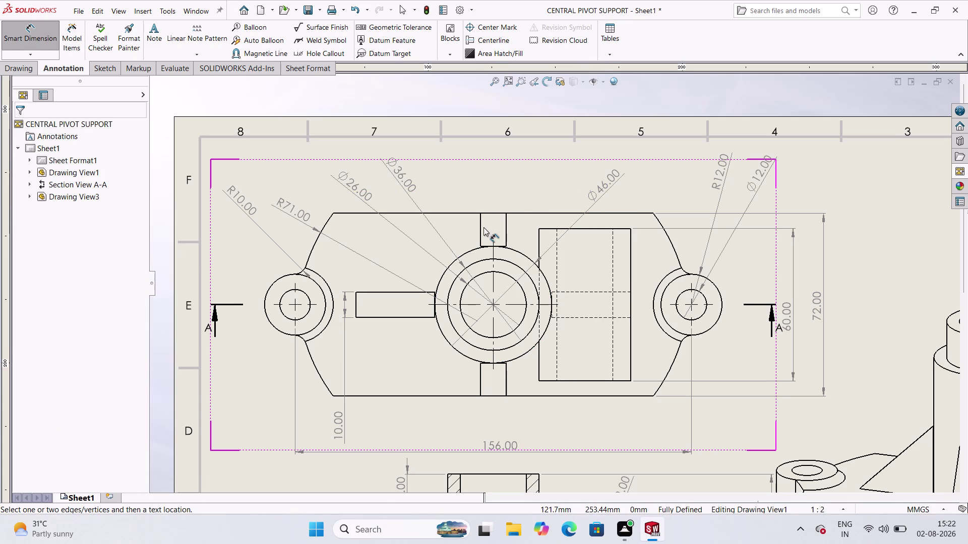
click(480, 222)
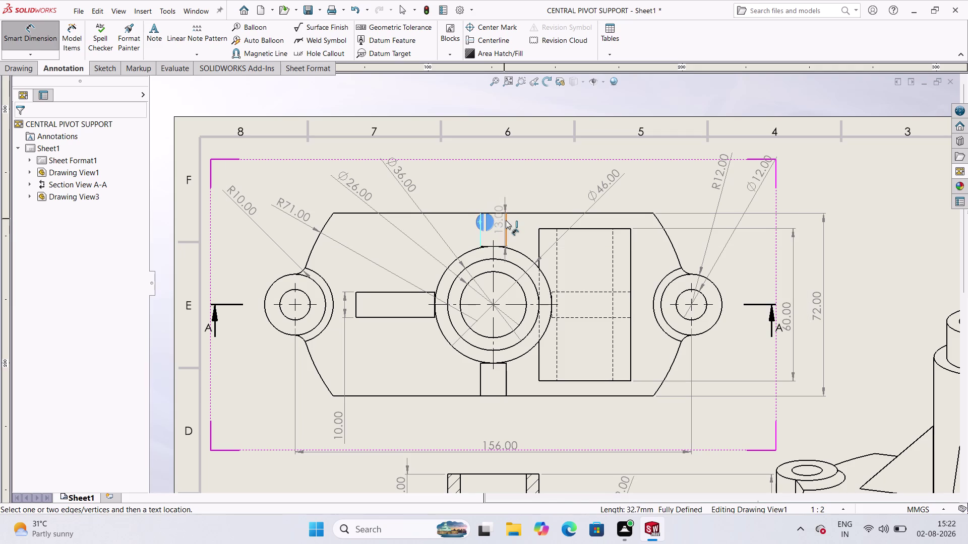
Place the top slot width dimension above the slot, overriding its value to 6.00.
click(506, 220)
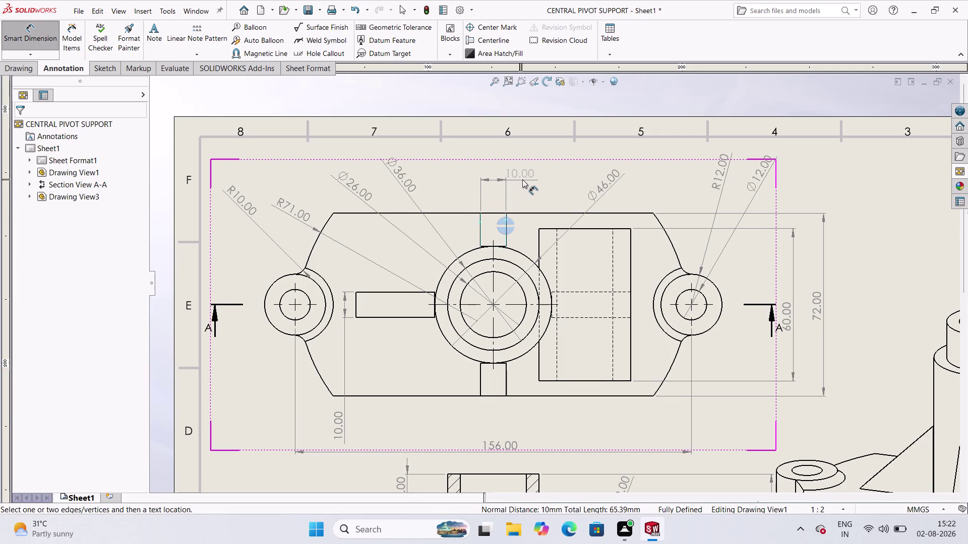
click(525, 180)
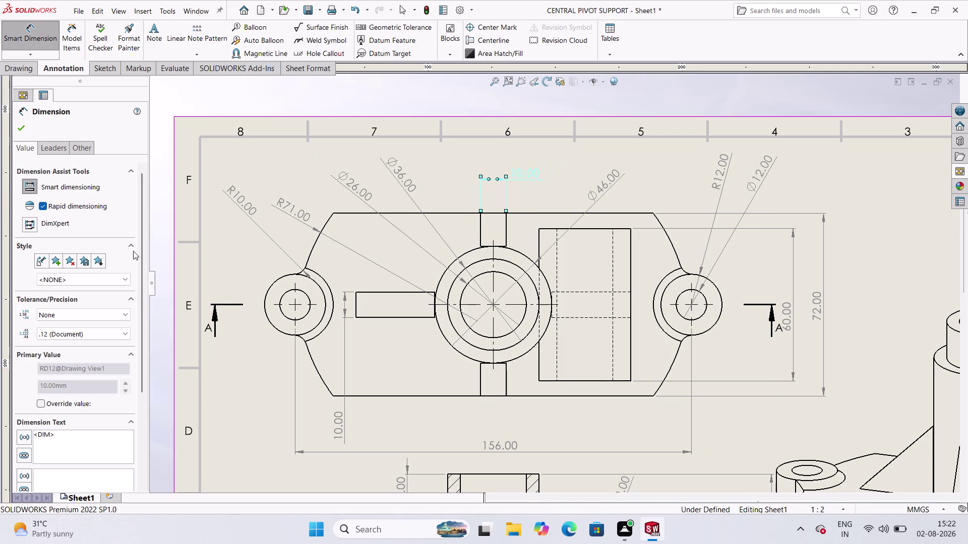
click(40, 404)
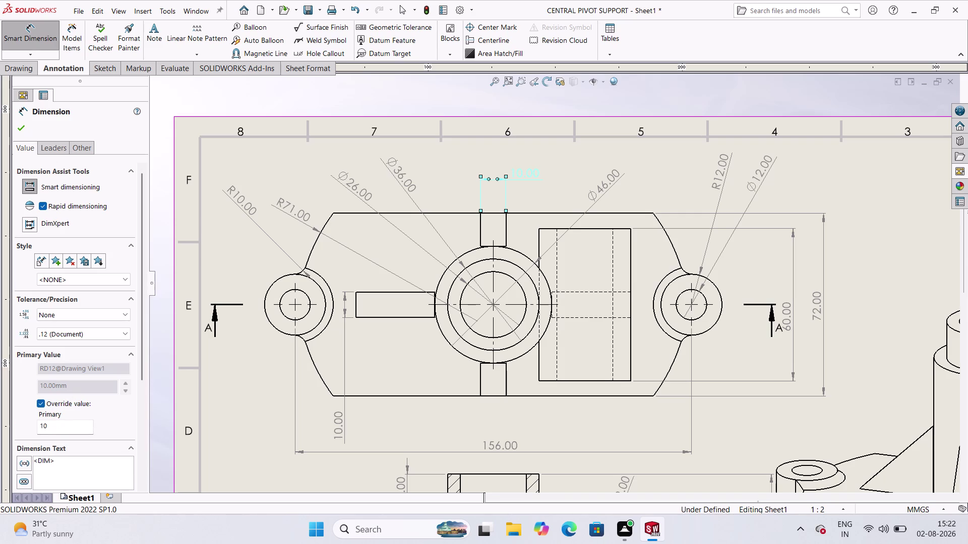
double_click(60, 430)
key(6)
key(Return)
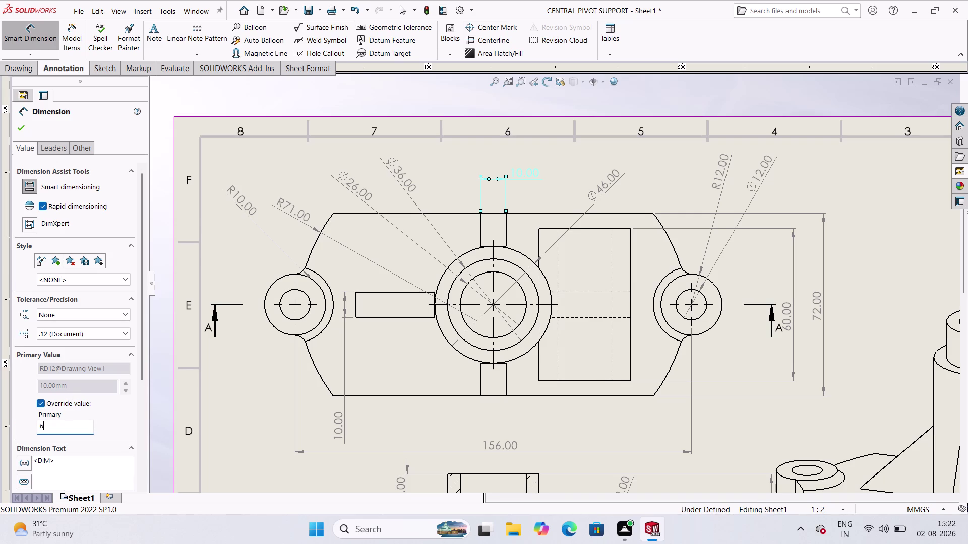
click(20, 124)
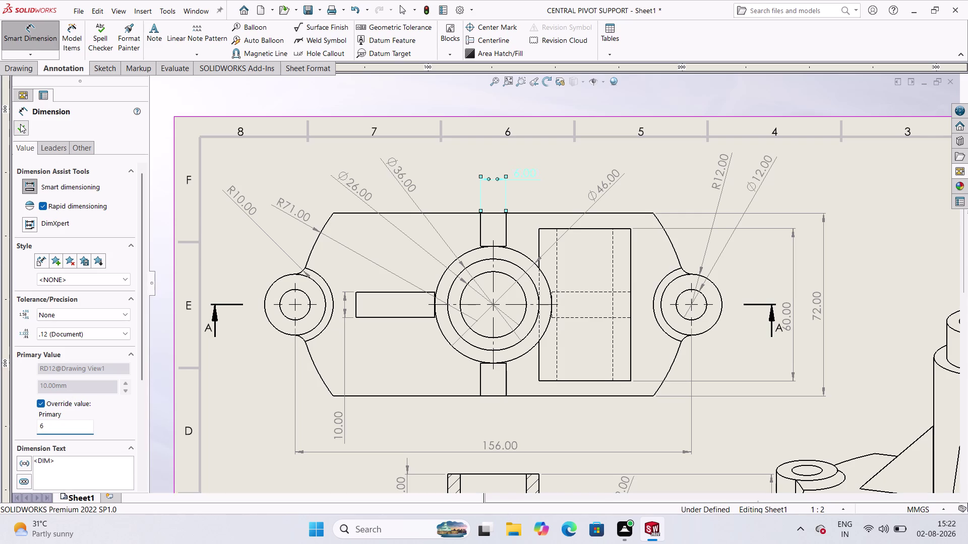
scroll(up, 3)
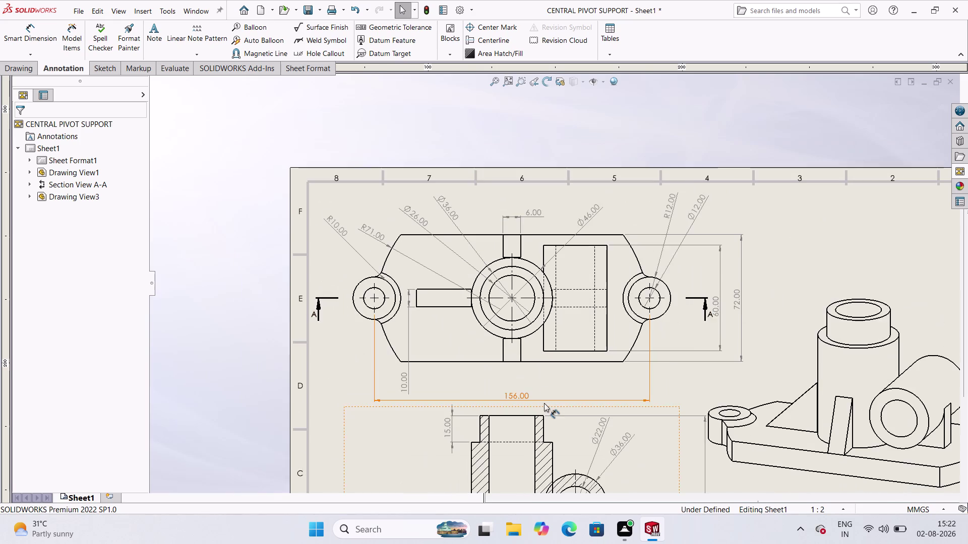
scroll(down, 3)
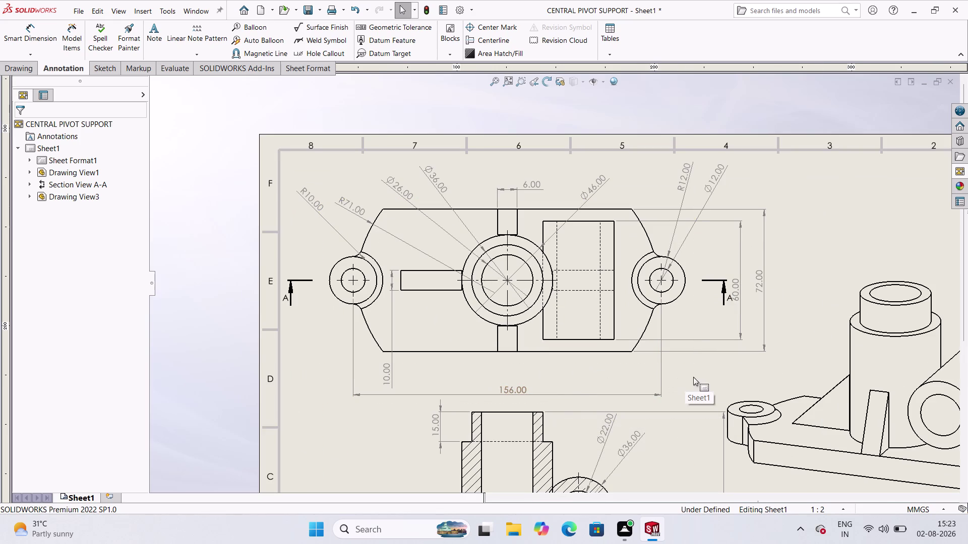
scroll(down, 3)
scroll(up, 3)
scroll(up, 3)
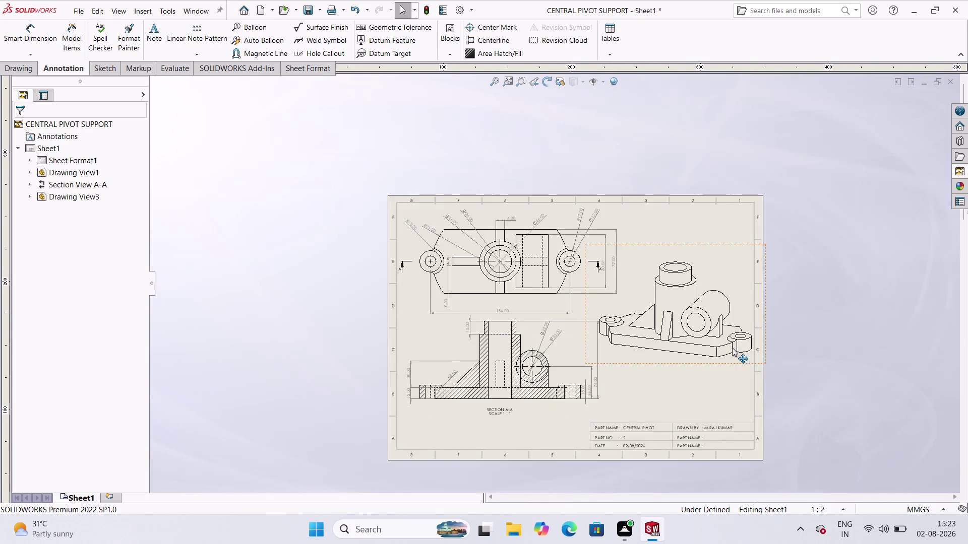
scroll(up, 3)
scroll(down, 3)
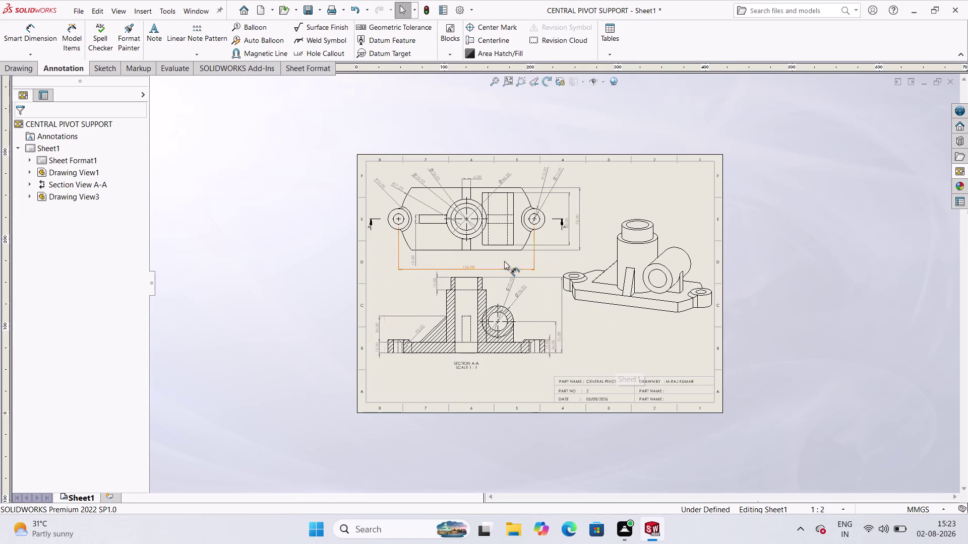
scroll(down, 3)
scroll(down, 3)
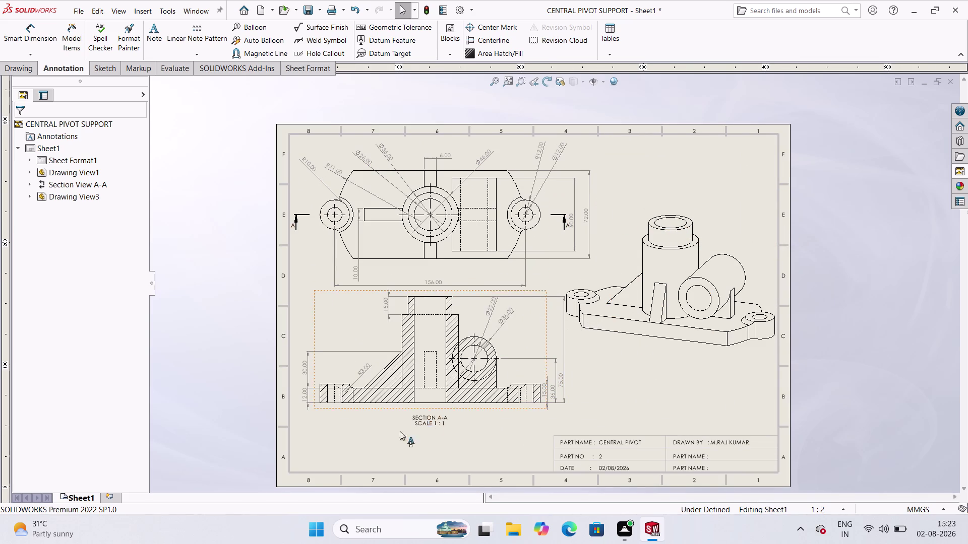
scroll(down, 3)
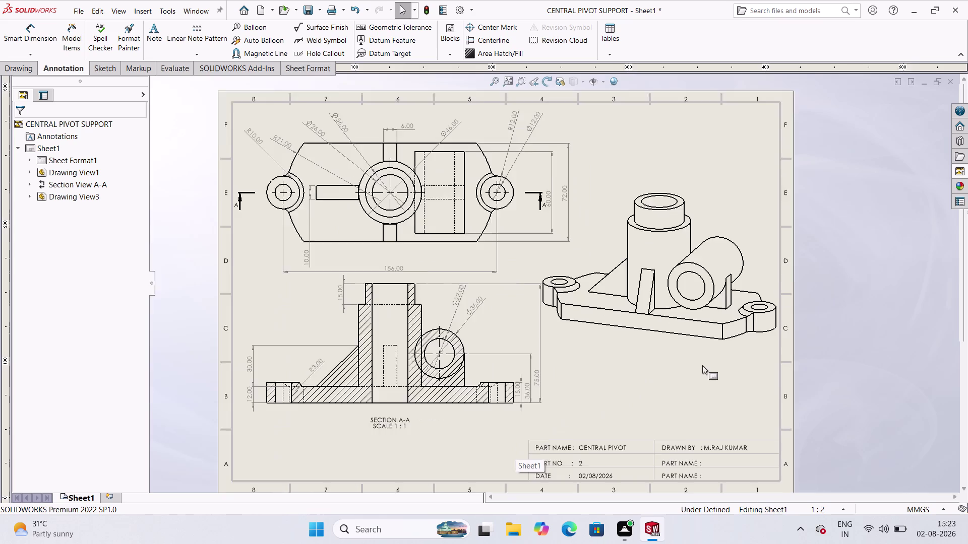
scroll(down, 3)
scroll(up, 3)
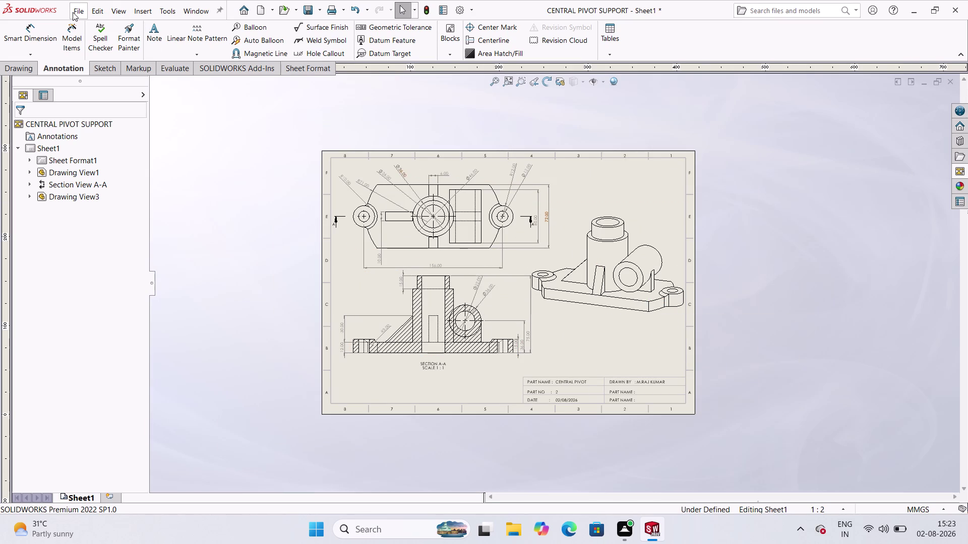
click(15, 65)
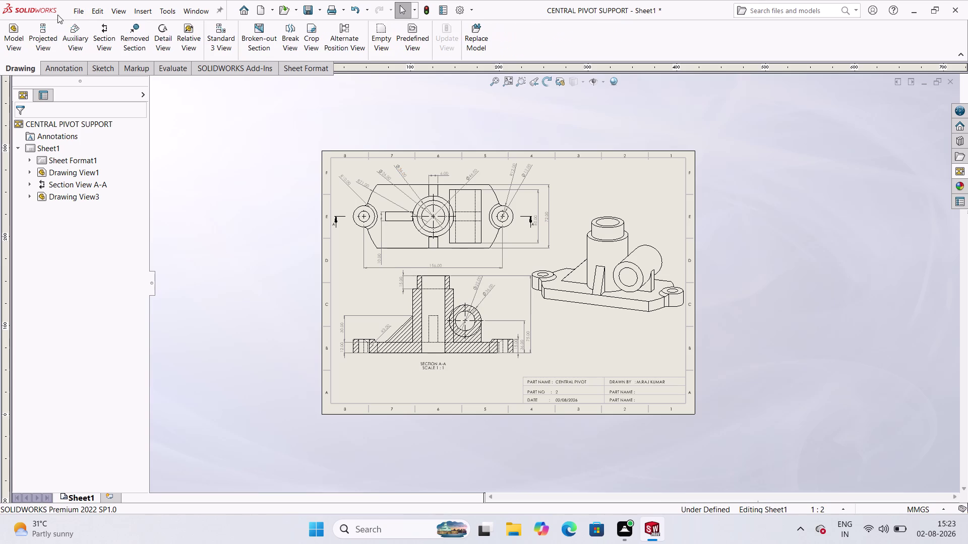
Enter Edit Sheet Format mode and zoom in to edit the title block's date note.
click(74, 7)
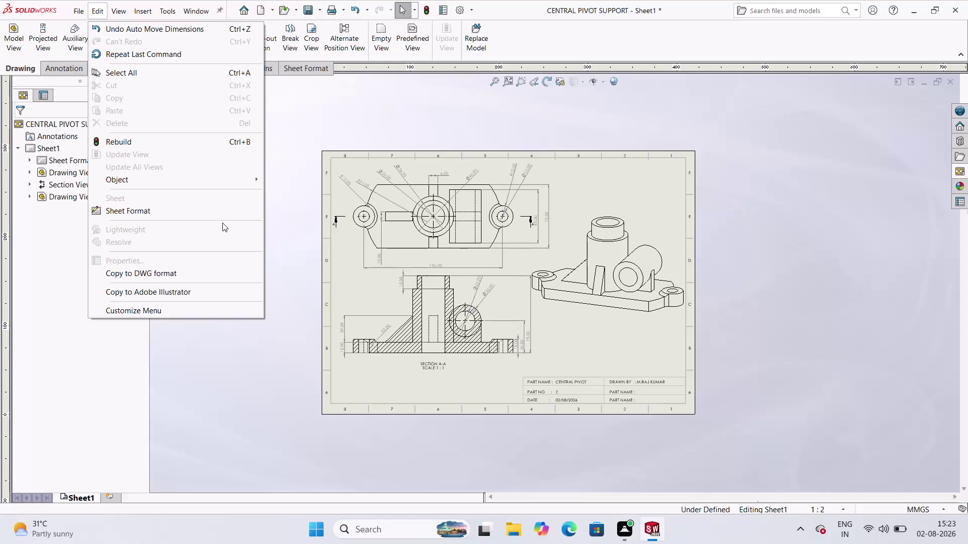
click(581, 401)
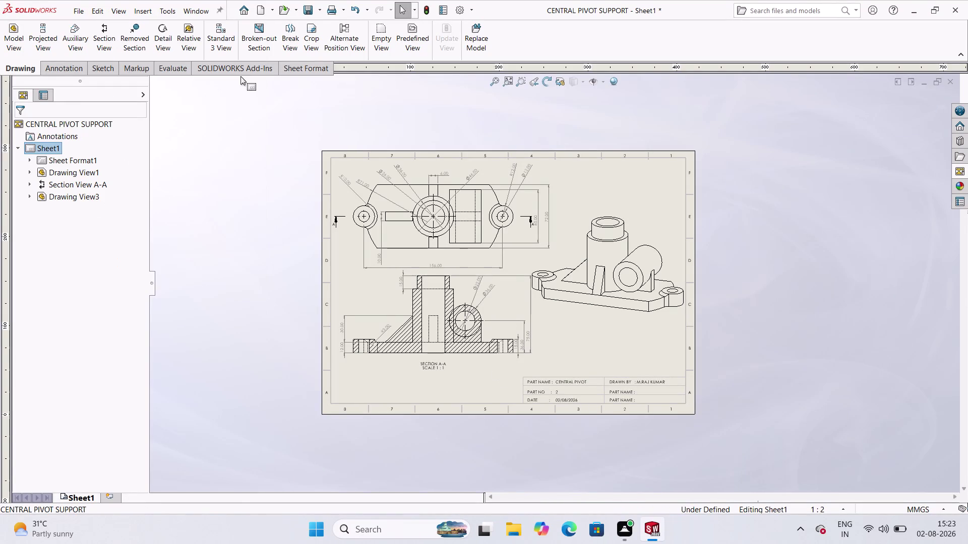
click(296, 70)
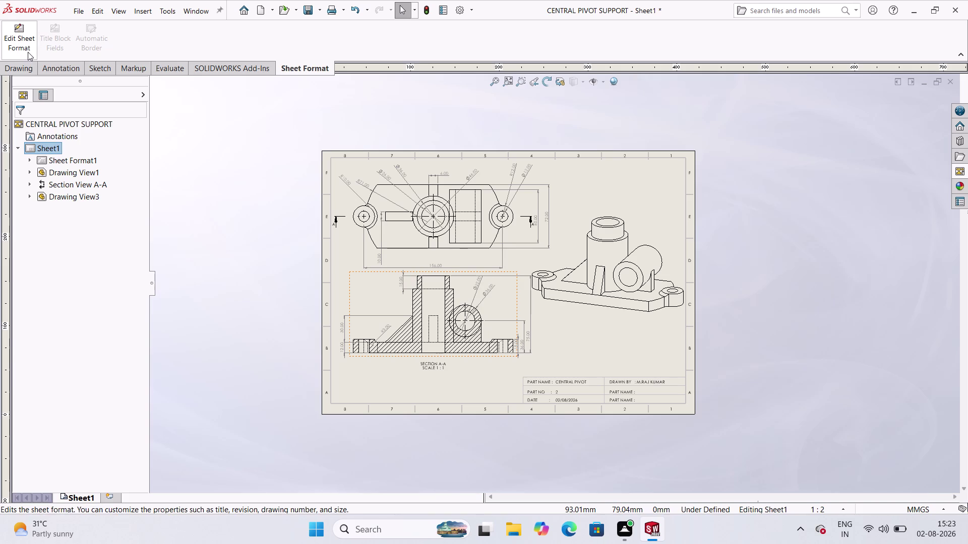
click(23, 39)
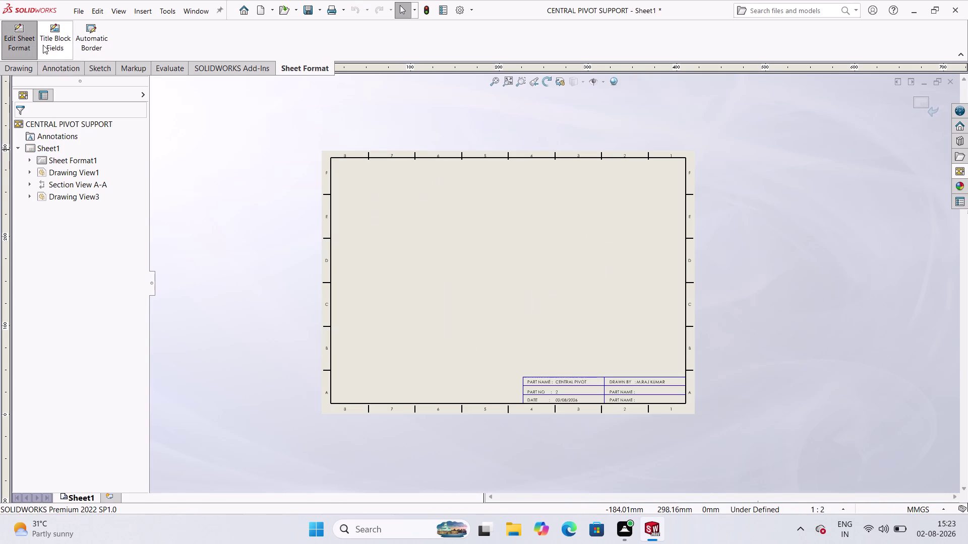
scroll(down, 3)
scroll(down, 3)
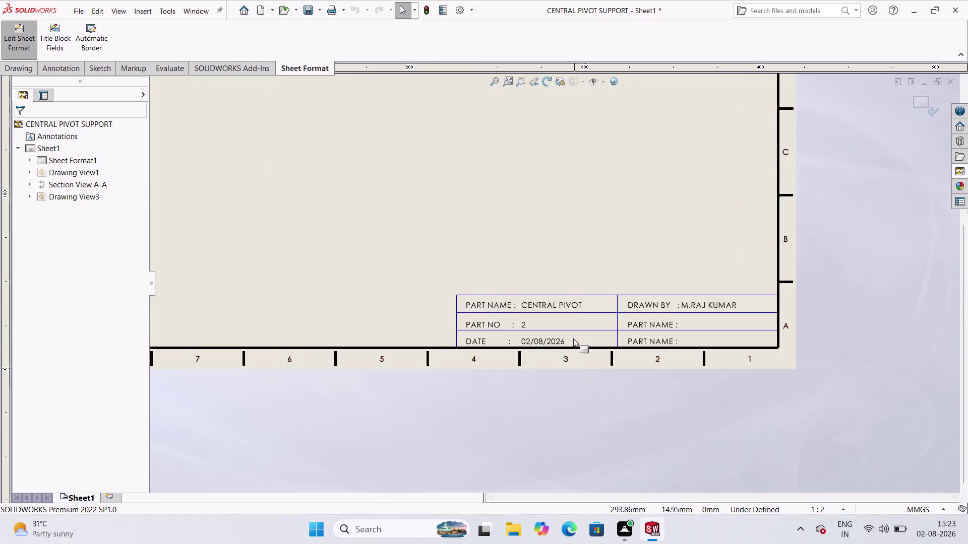
scroll(down, 3)
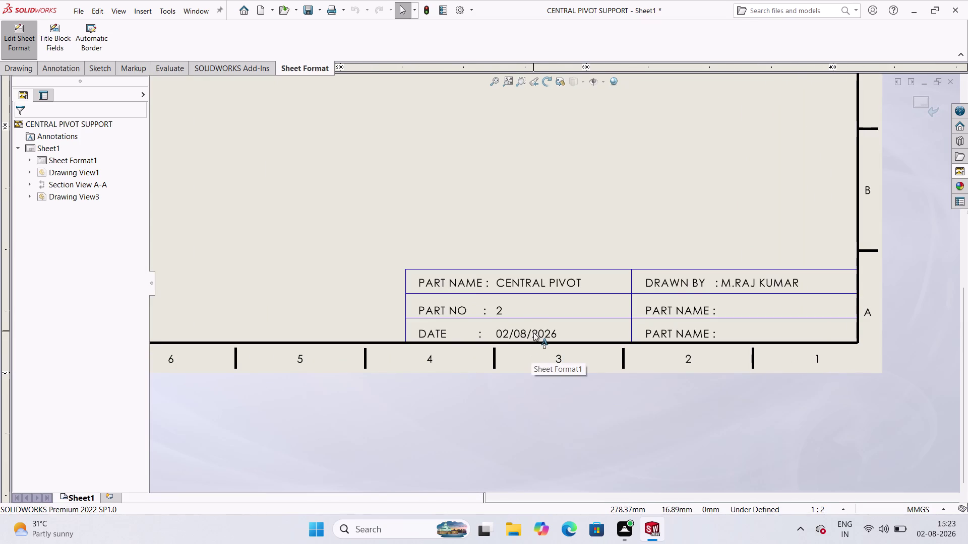
double_click(533, 333)
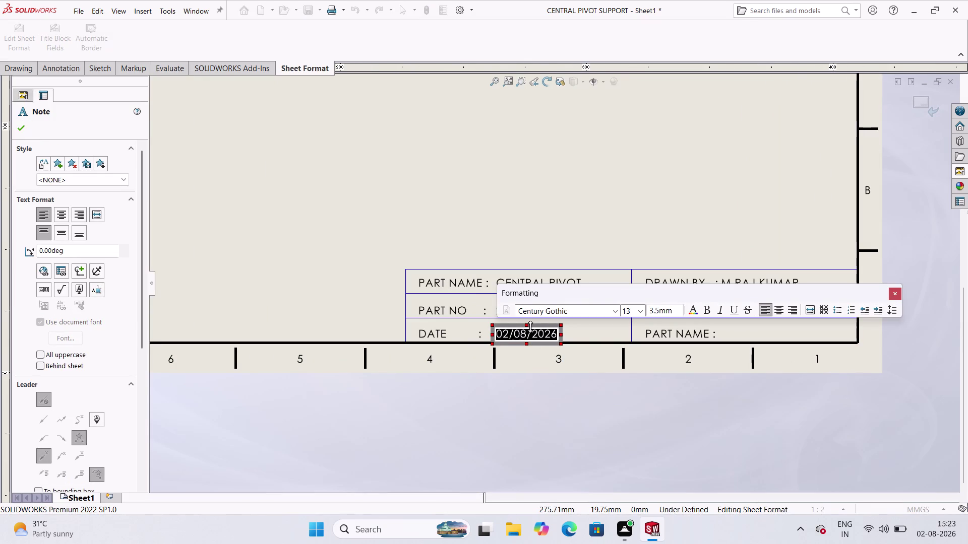
Enter 00/00/2026 as the title block date.
text(00)
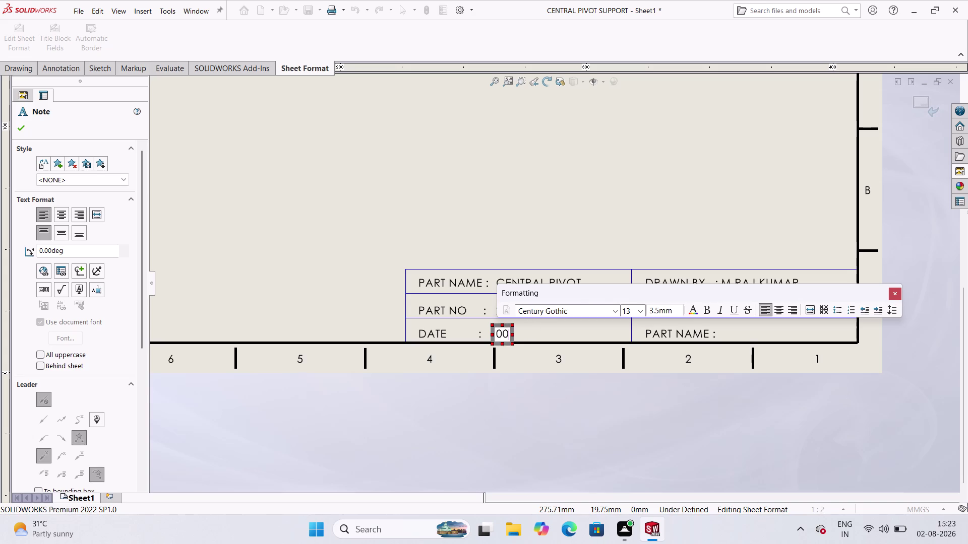
text(/)
text(00/)
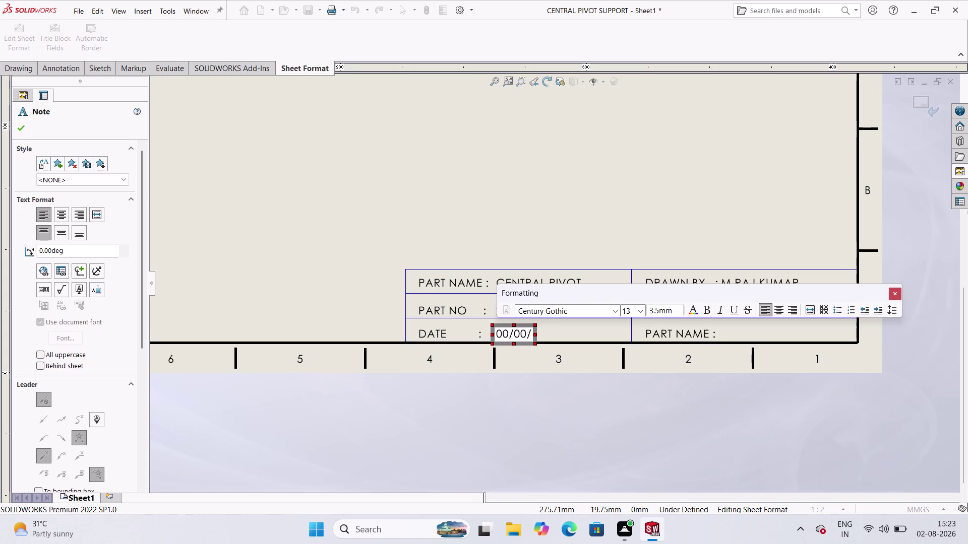
text(2026)
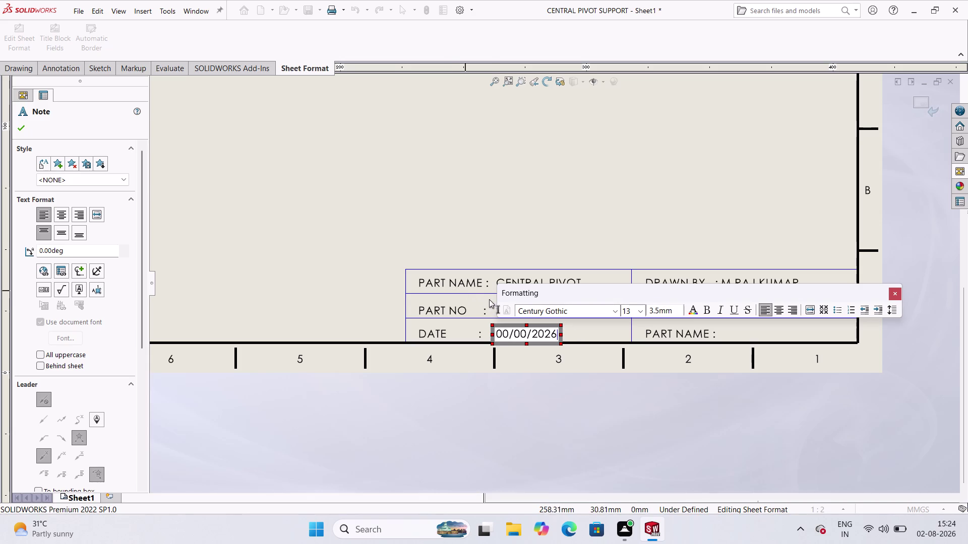
Replace the date's day digits with blank spaces.
click(504, 330)
click(510, 329)
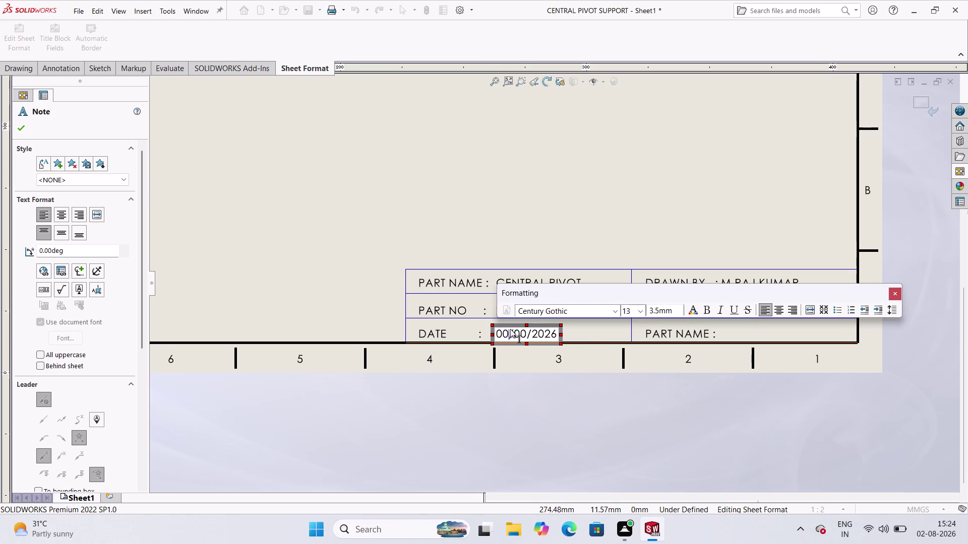
key(BackSpace)
key(BackSpace)
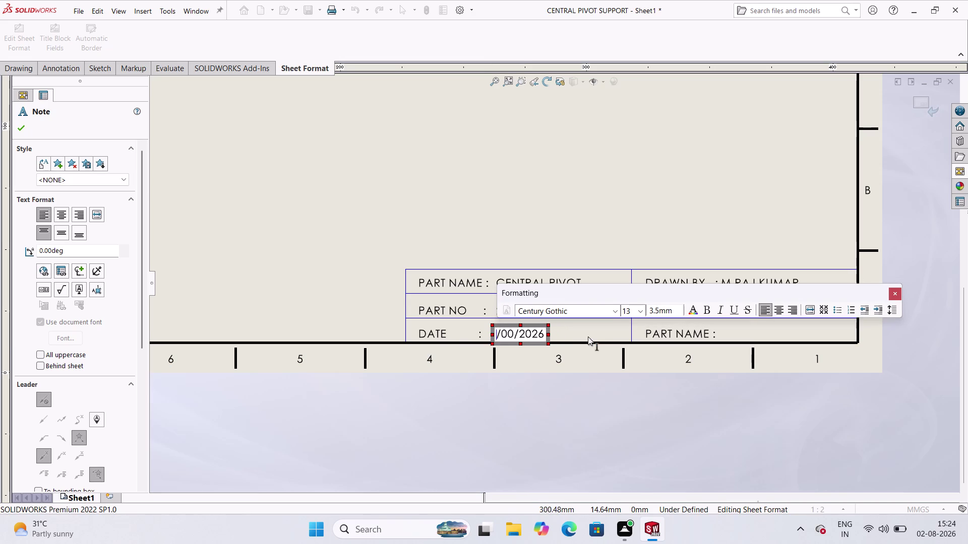
key(space)
key(space)
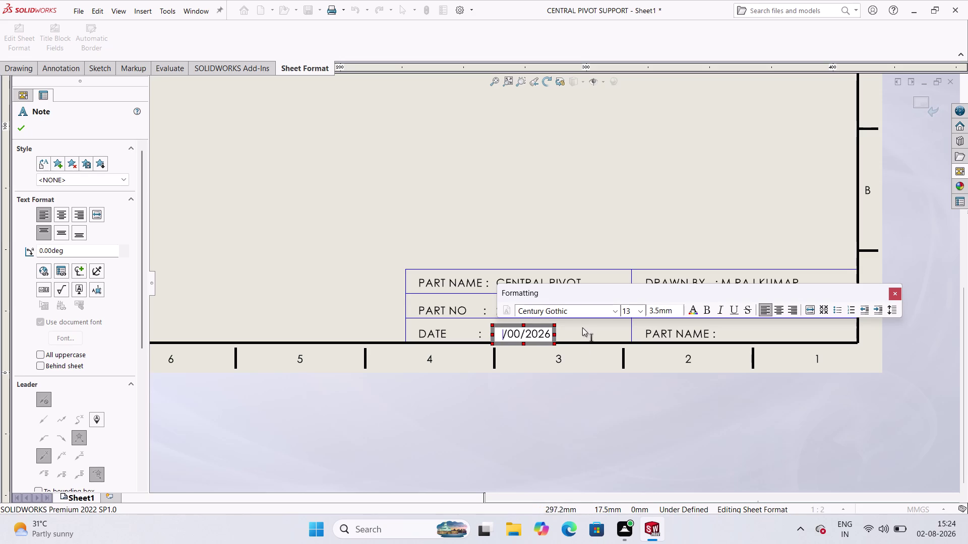
Replace the month digits with blank spaces, leaving / /2026, and close the note.
click(517, 337)
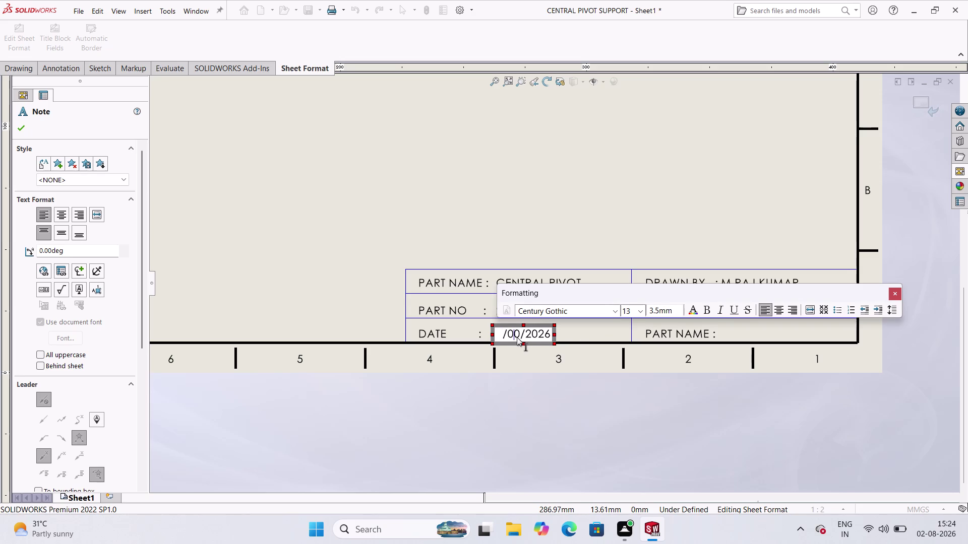
click(523, 332)
click(519, 333)
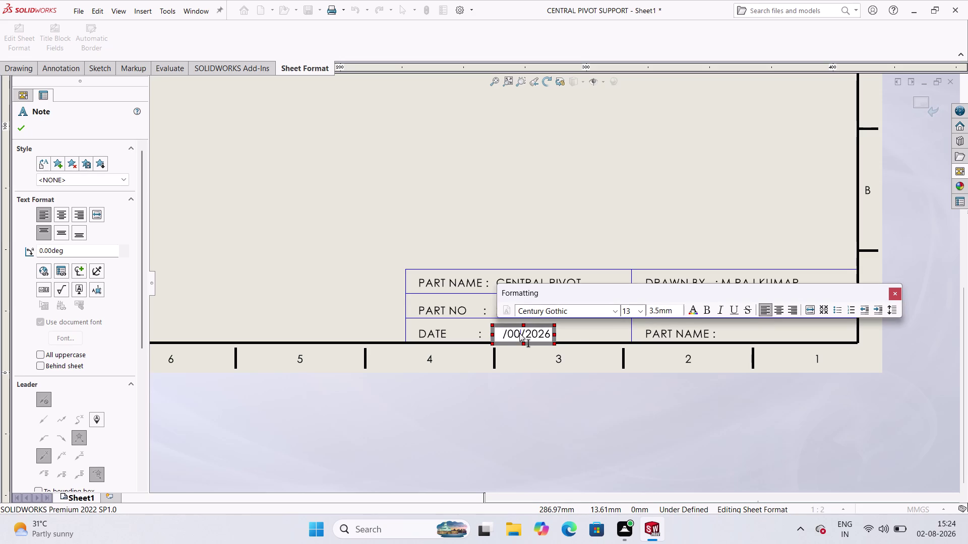
key(BackSpace)
key(BackSpace)
key(space)
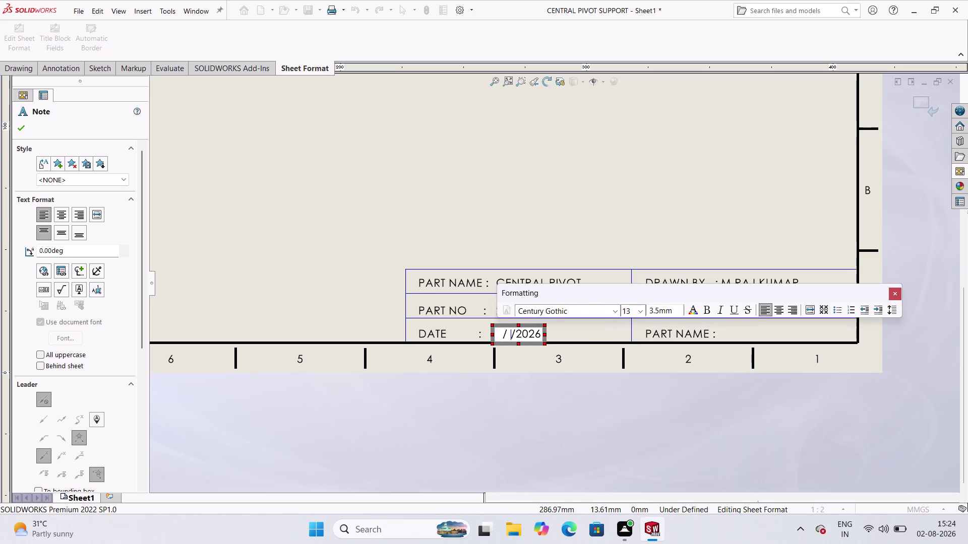
key(space)
key(space)
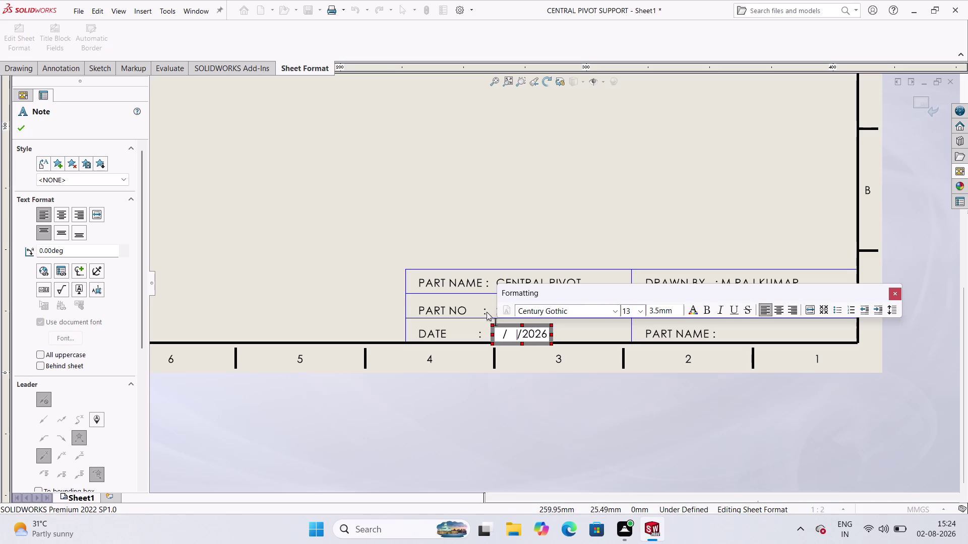
click(500, 332)
key(space)
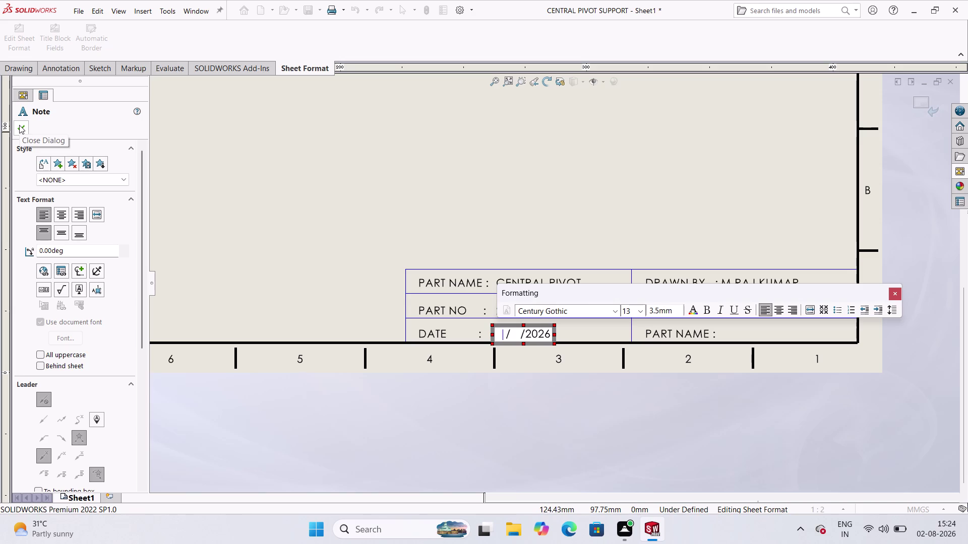
click(19, 125)
Exit sheet format editing and return to the drawing sheet.
scroll(up, 3)
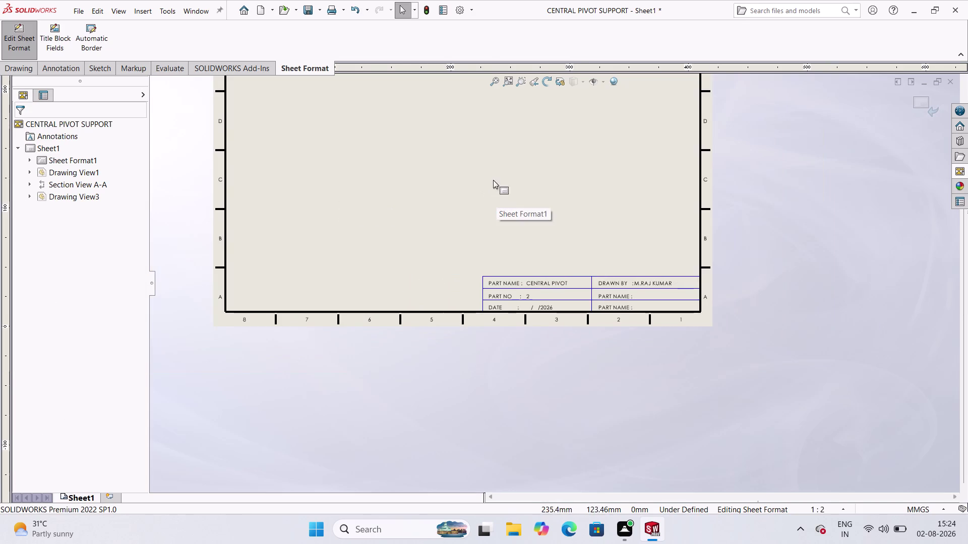
scroll(up, 3)
scroll(down, 3)
scroll(down, 3)
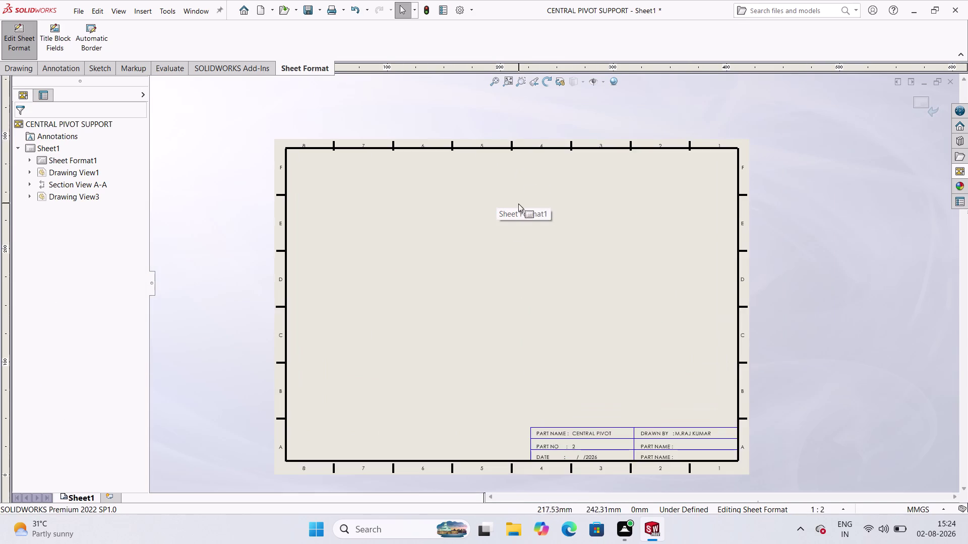
scroll(up, 3)
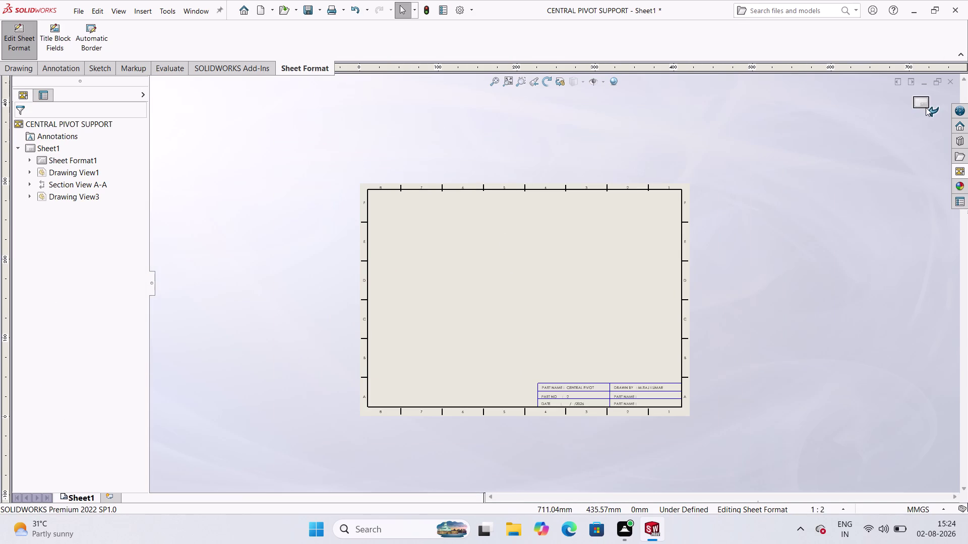
click(926, 104)
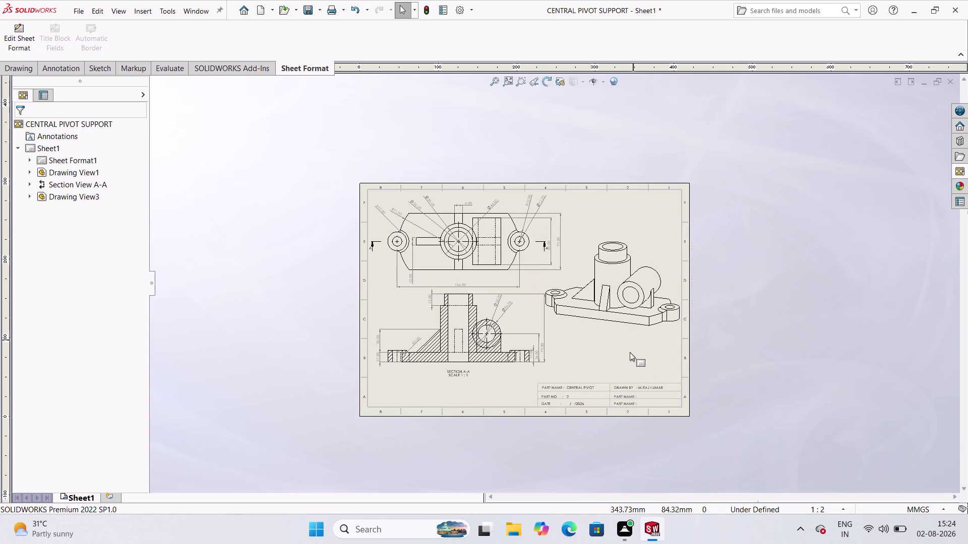
Zoom in on the title block and re-enter Edit Sheet Format.
scroll(down, 3)
scroll(up, 3)
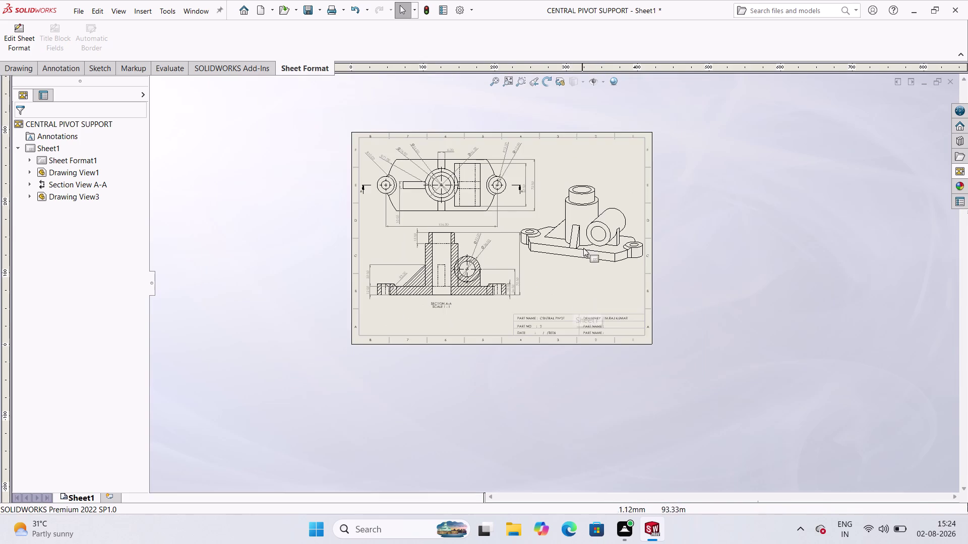
scroll(up, 3)
scroll(down, 3)
scroll(up, 3)
scroll(down, 3)
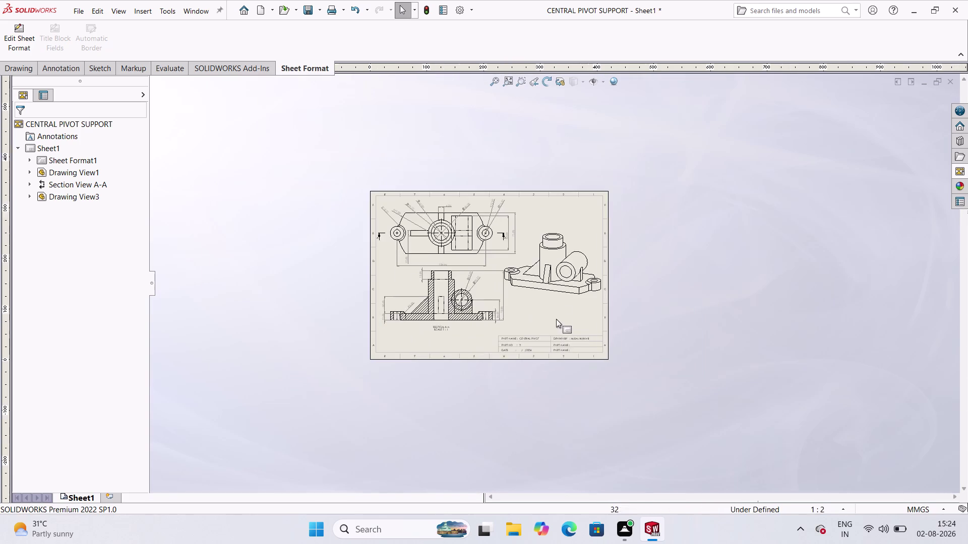
scroll(up, 3)
scroll(down, 3)
scroll(down, 3)
scroll(down, 3)
scroll(up, 3)
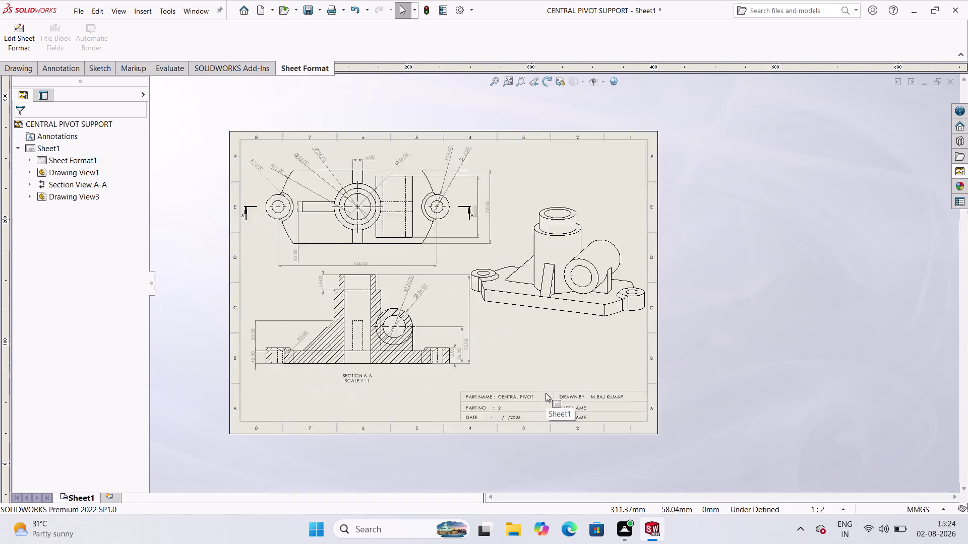
scroll(up, 3)
scroll(down, 3)
scroll(up, 3)
scroll(down, 3)
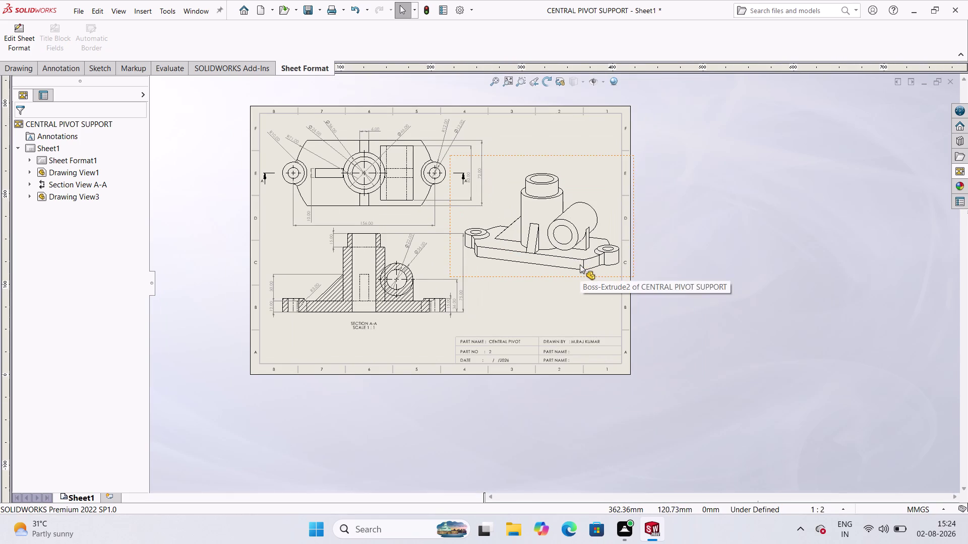
scroll(down, 3)
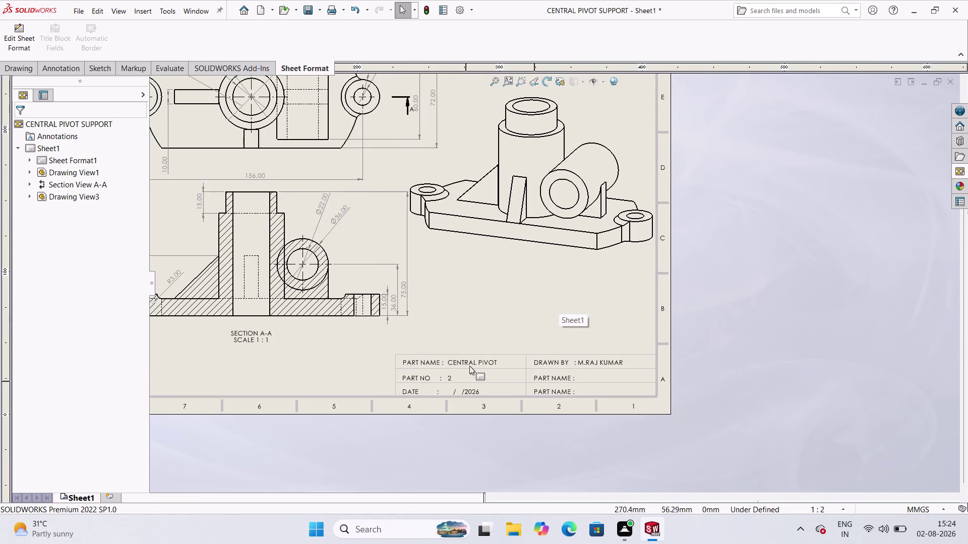
click(11, 30)
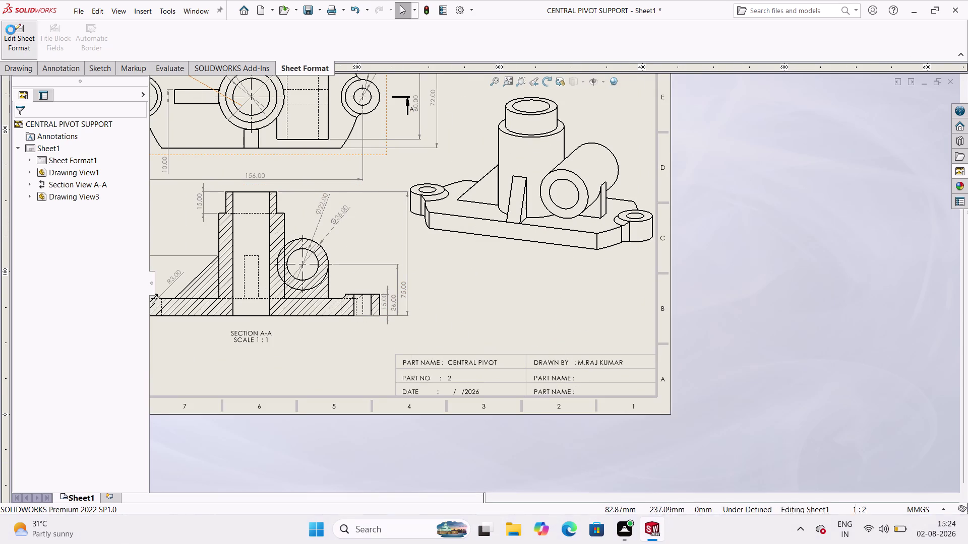
scroll(down, 3)
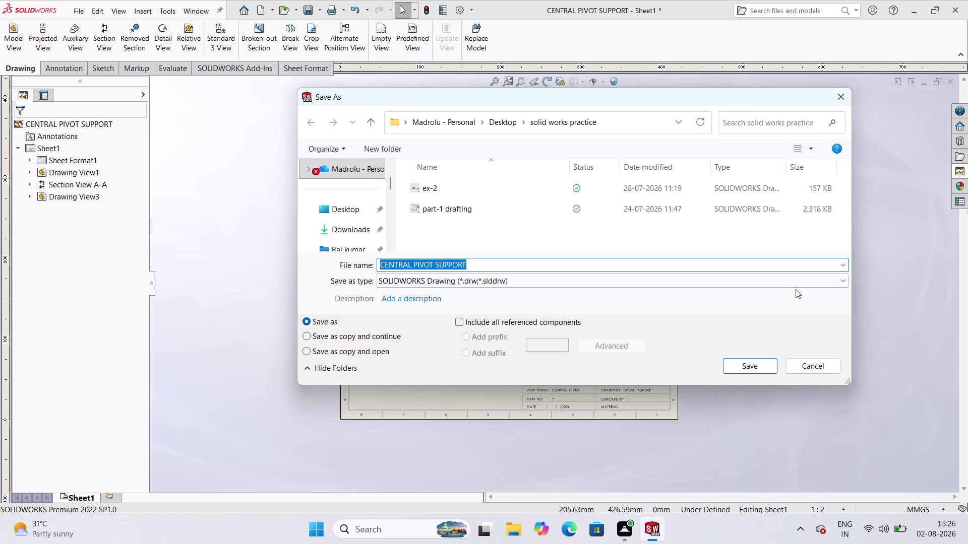
Save the drawing as an Adobe PDF named CENTRAL PIVOT SUPPORT in the solid works practice folder.
click(842, 280)
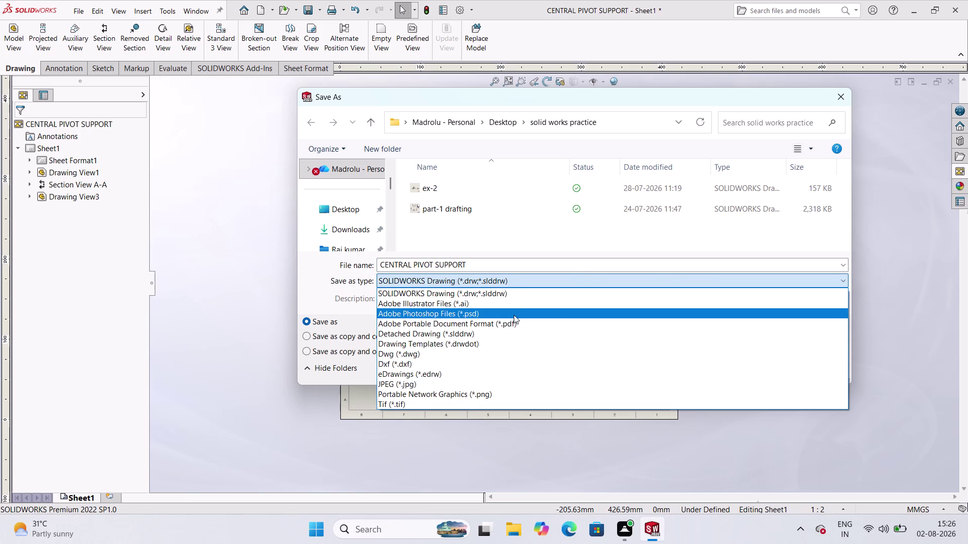
click(482, 323)
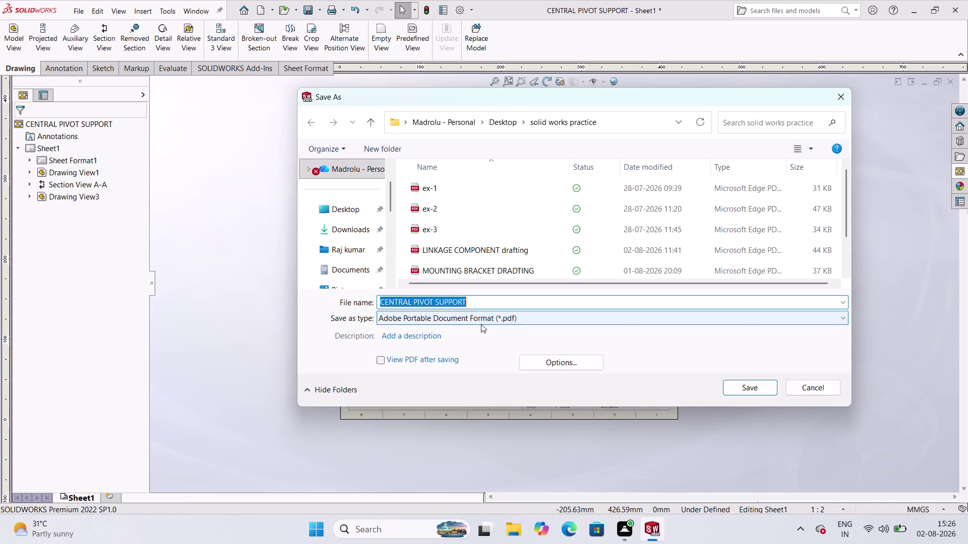
scroll(down, 3)
scroll(down, 3)
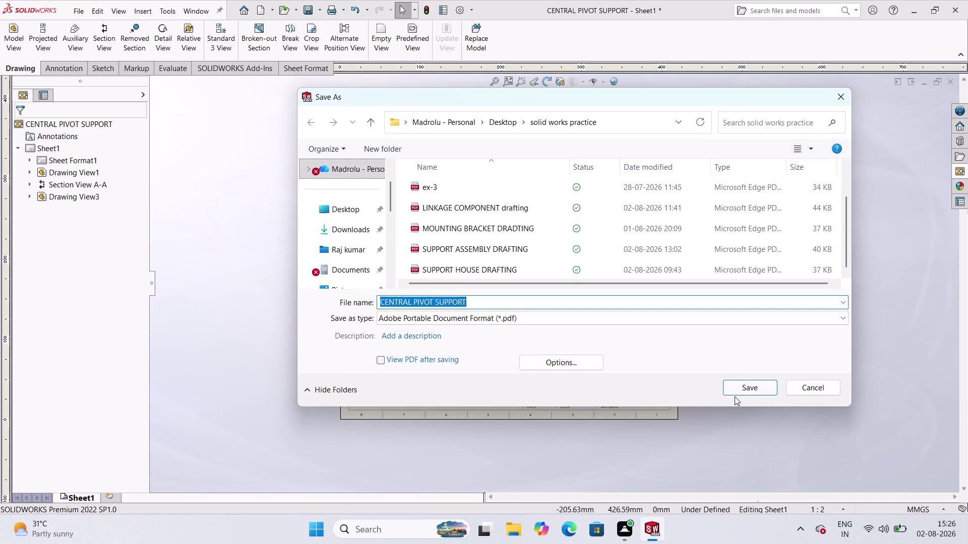
click(748, 391)
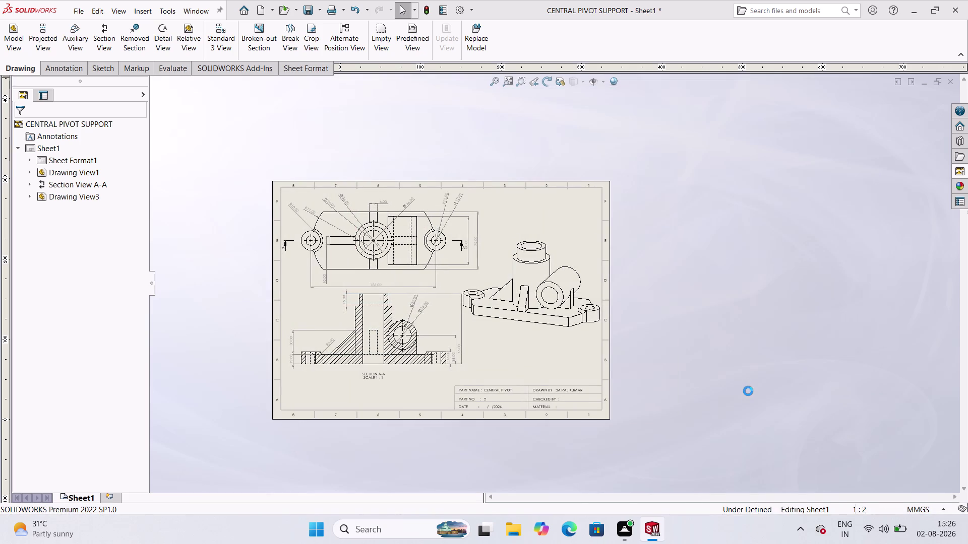